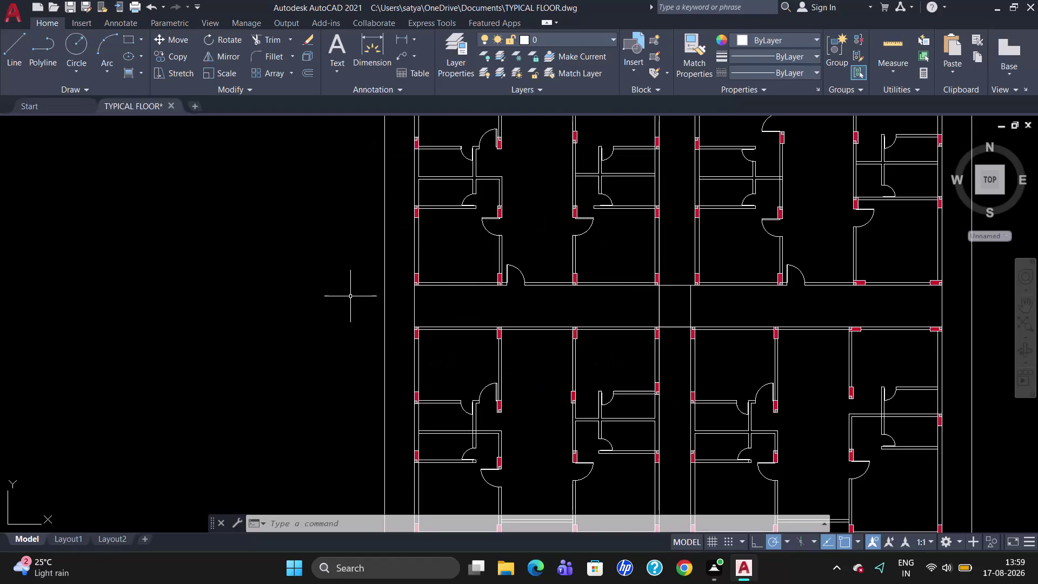
Start a rectangle left of the floor plan, then cancel the oversized attempt.
scroll(down, 3)
scroll(up, 3)
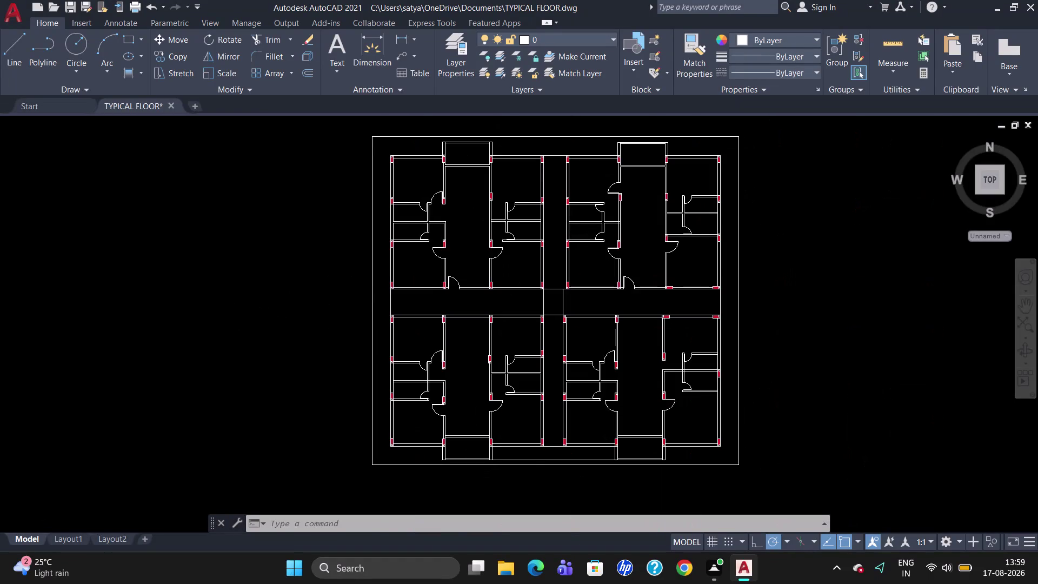
scroll(down, 3)
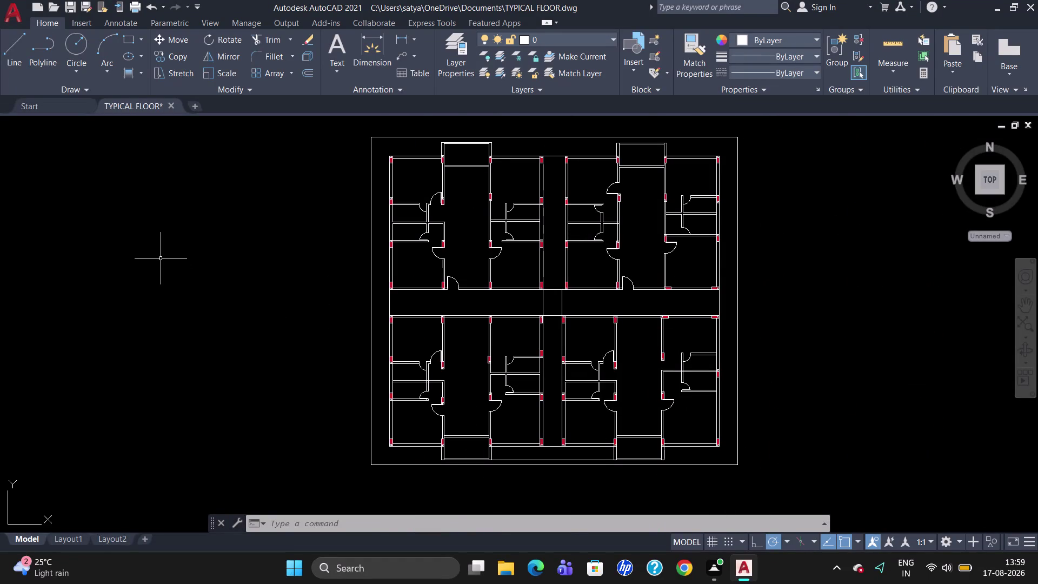
text(REC)
key(Return)
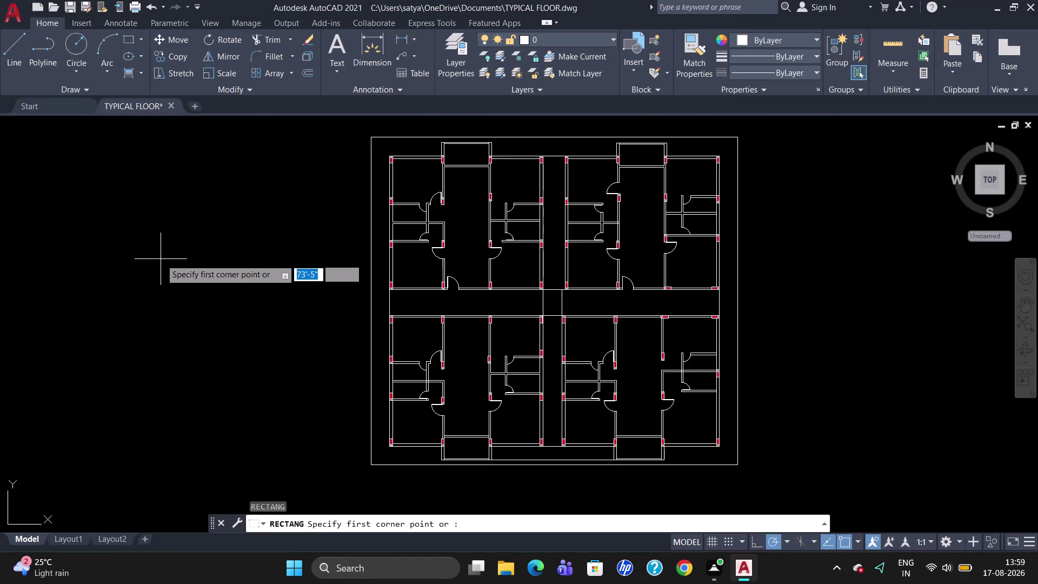
click(155, 240)
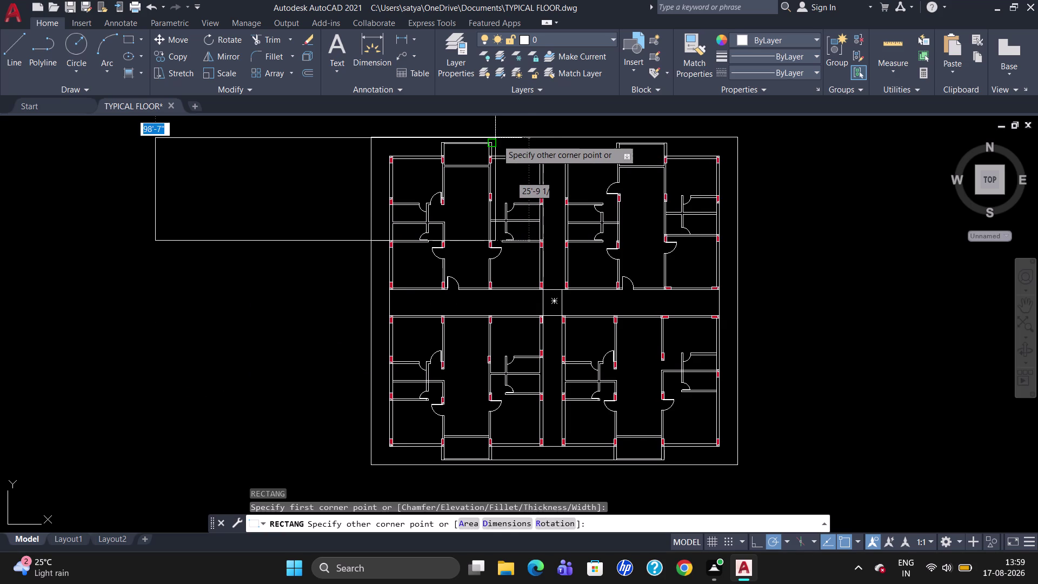
key(Escape)
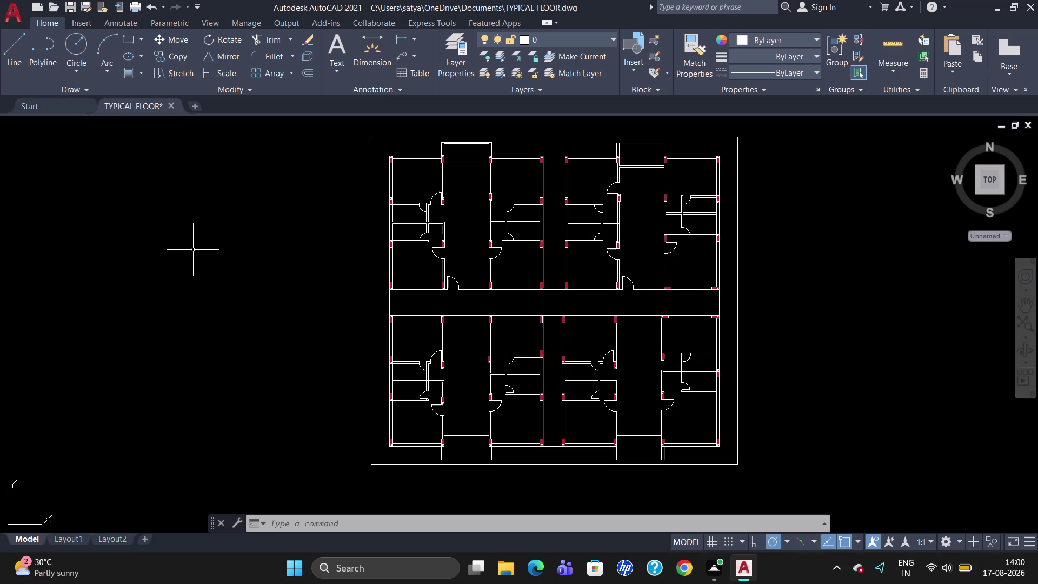
Start another rectangle beside the plan with an 18-inch width, then cancel it.
text(REC)
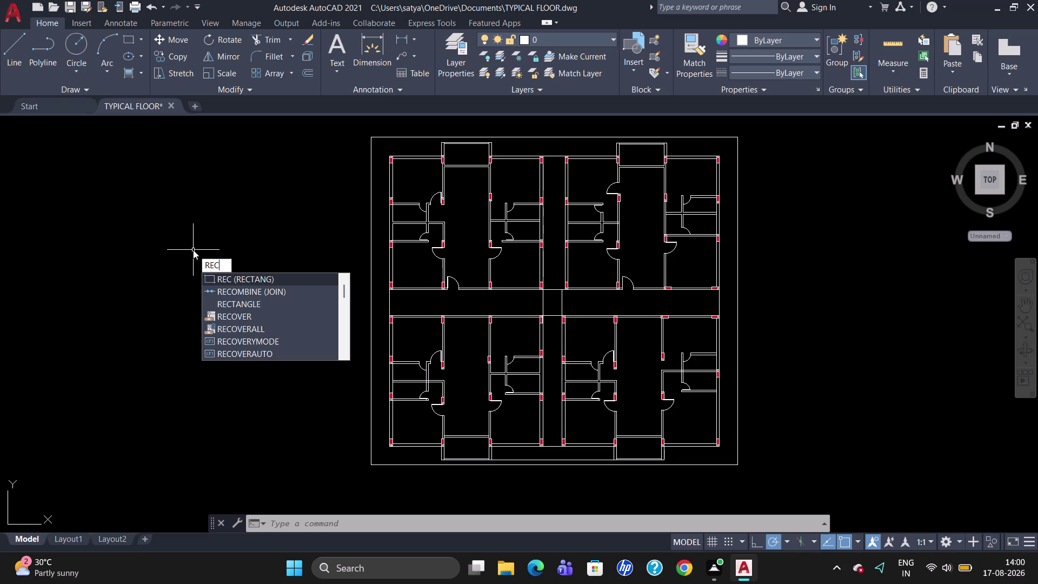
key(Return)
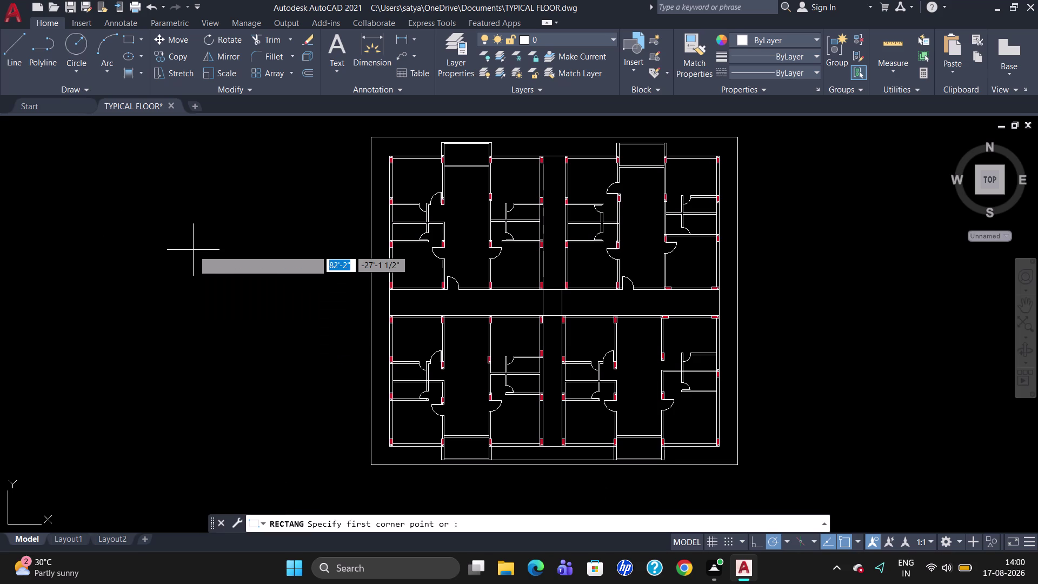
click(184, 244)
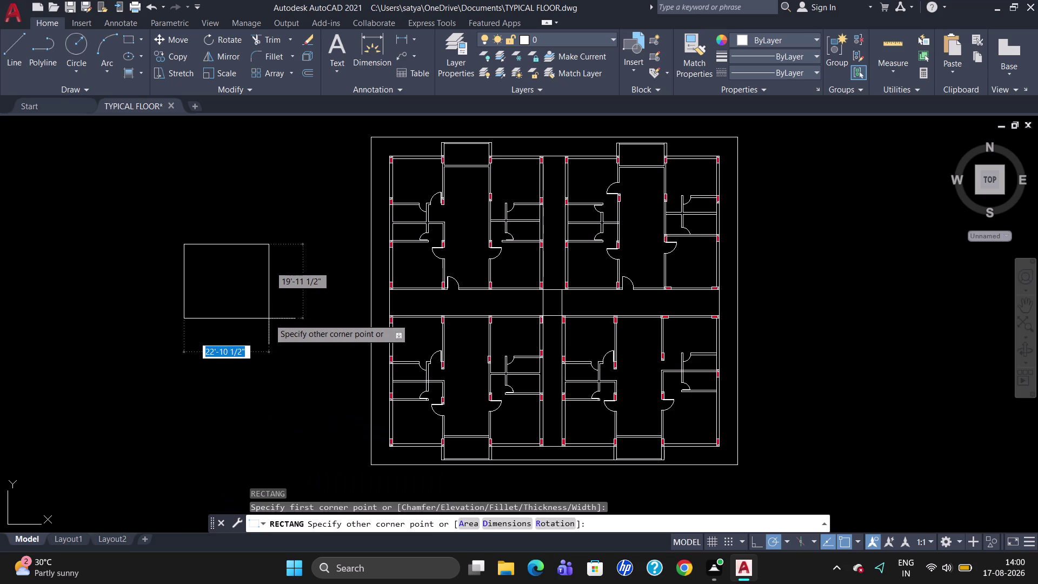
text(1)
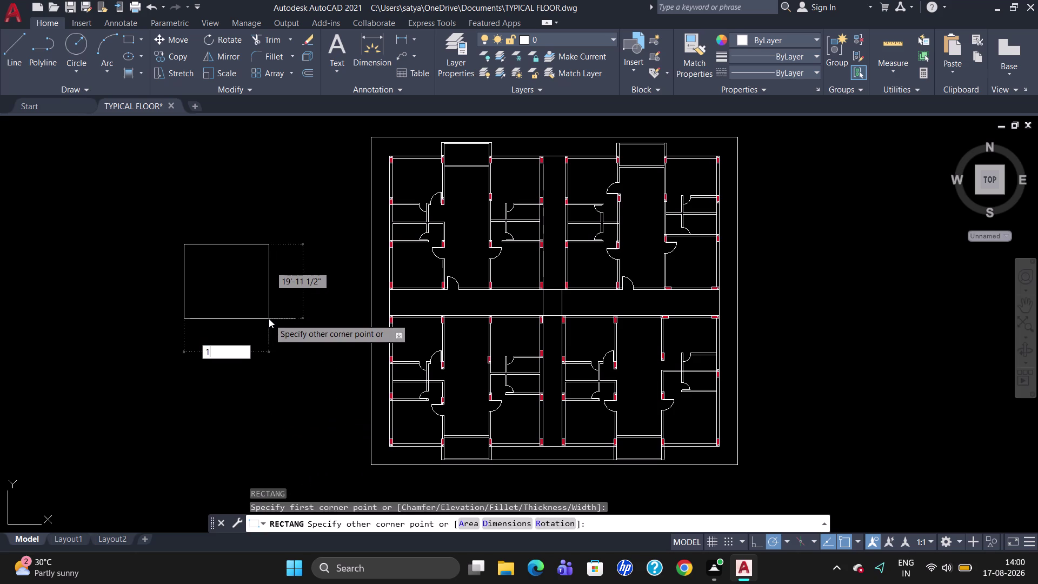
text(8)
key(shift+quotedbl)
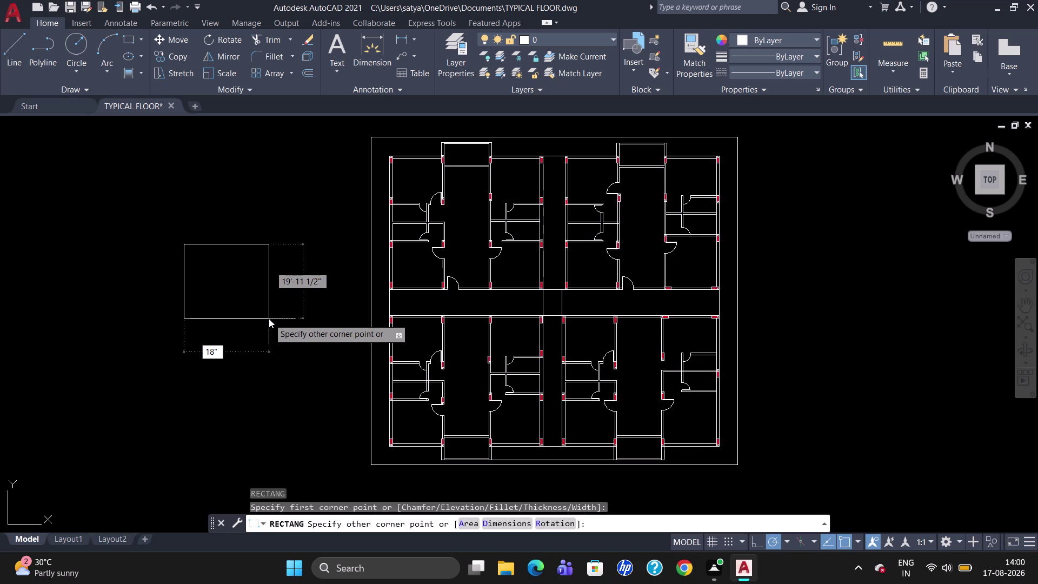
key(Tab)
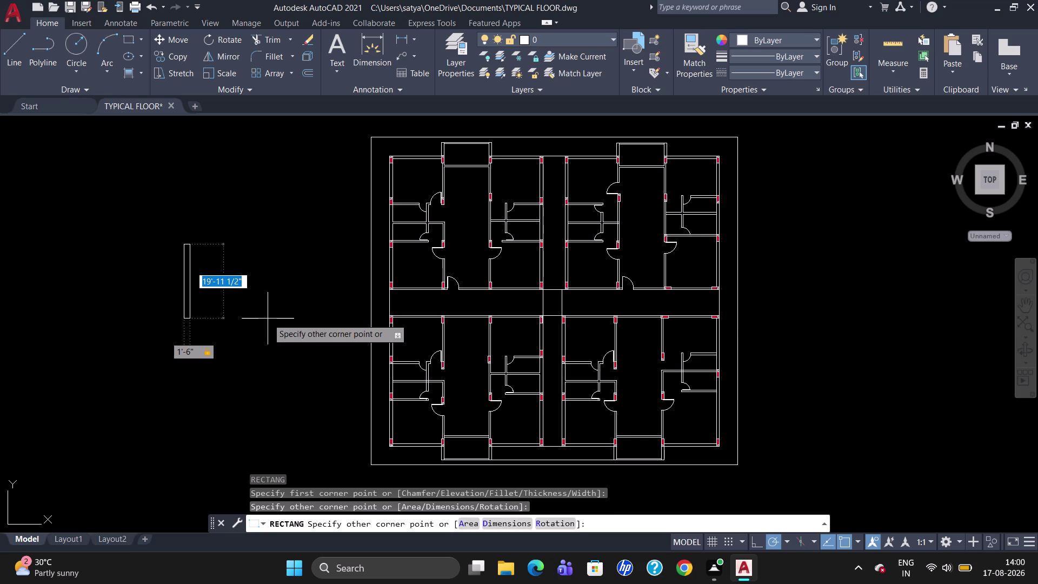
key(Escape)
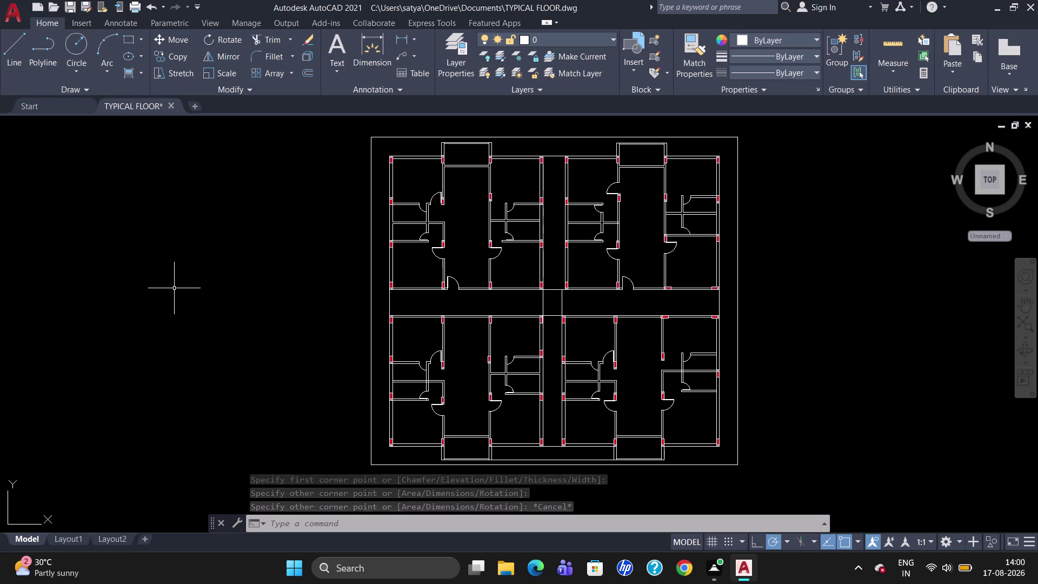
Draw a 9-inch by 18-inch rectangle from a corner left of the plan.
text(REC)
key(Return)
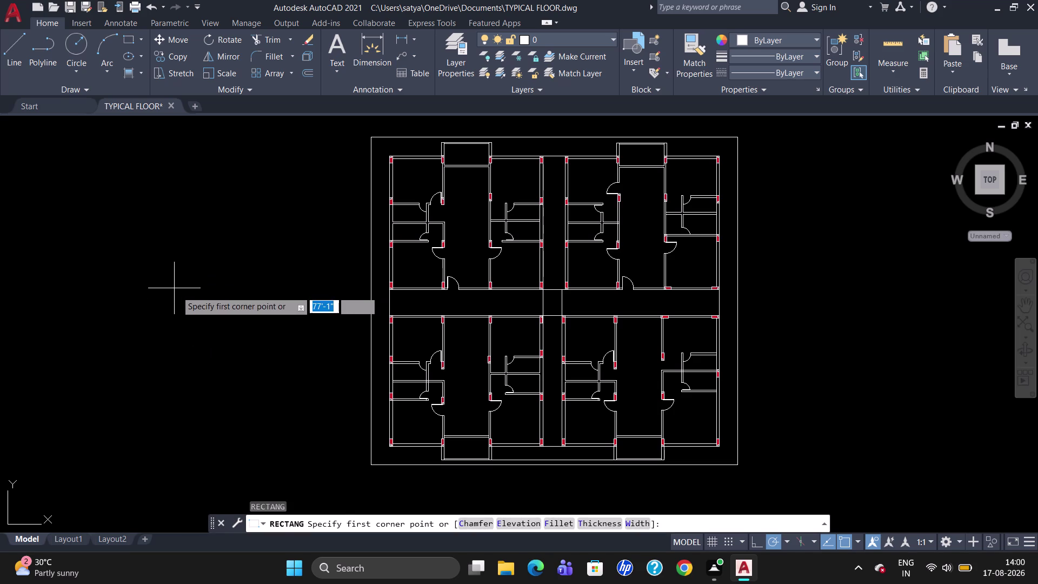
click(176, 290)
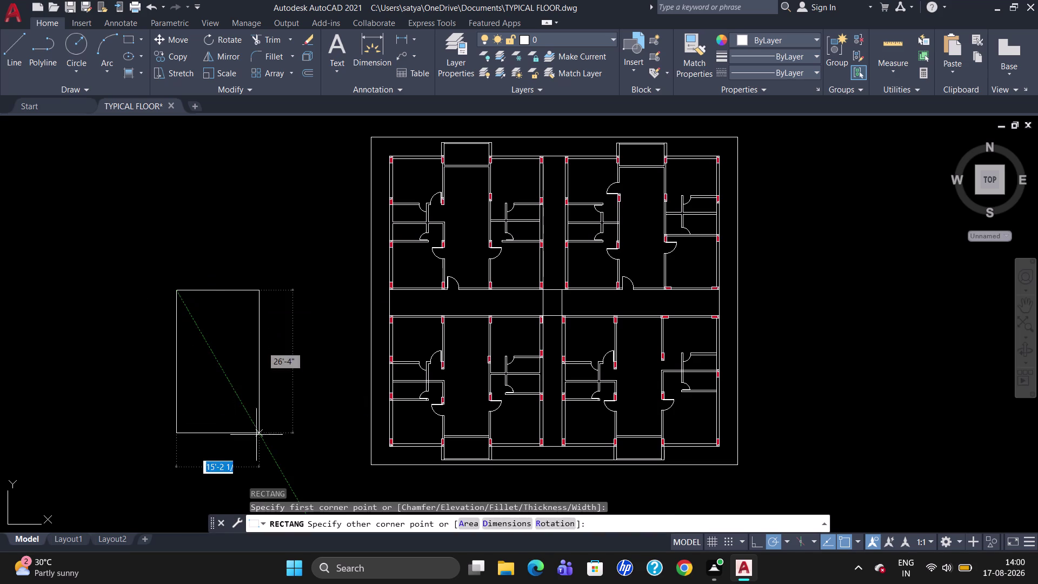
key(9)
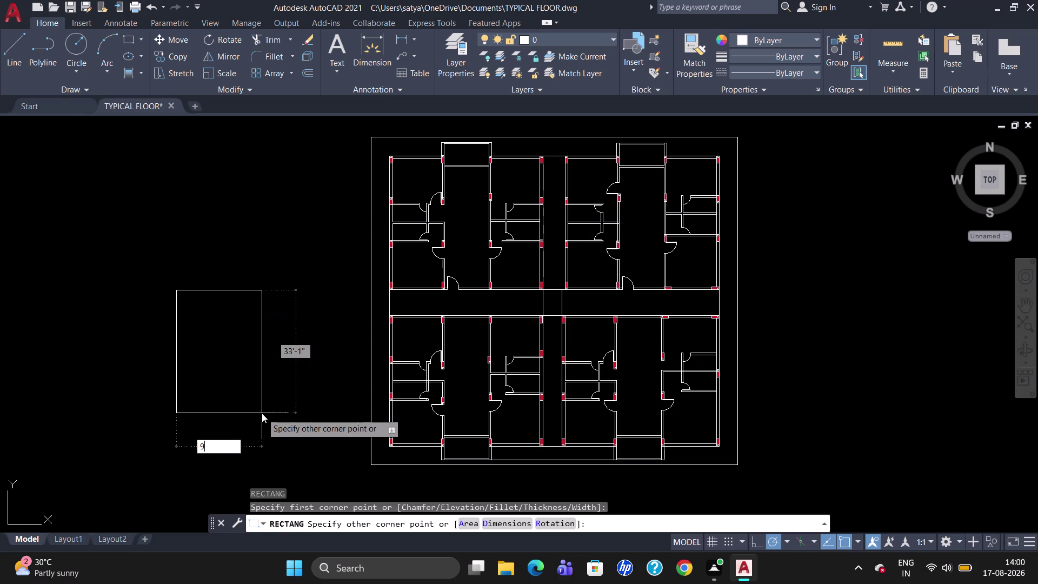
key(shift+quotedbl)
key(Tab)
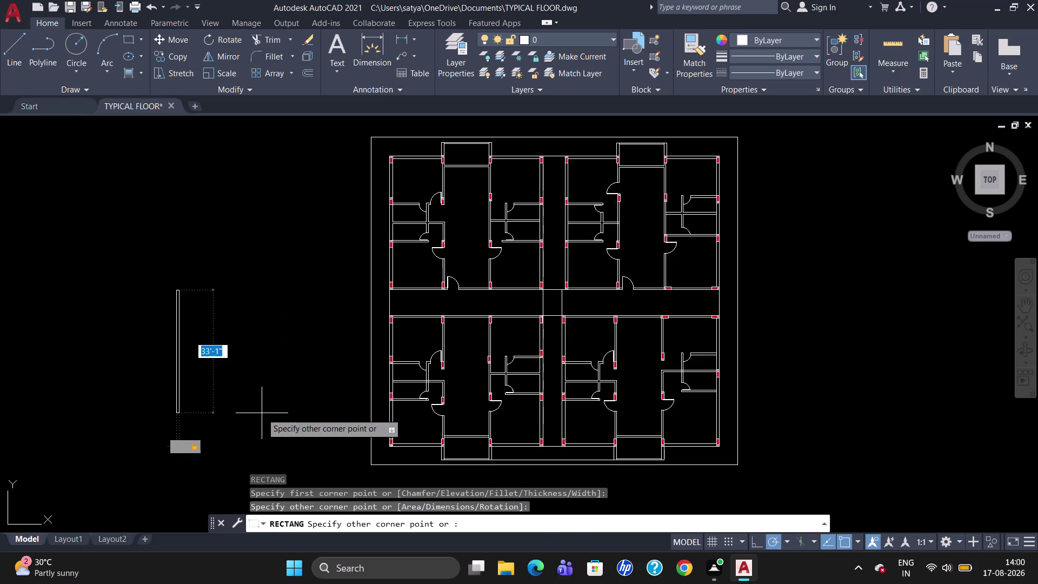
text(18)
key(shift+quotedbl)
key(Return)
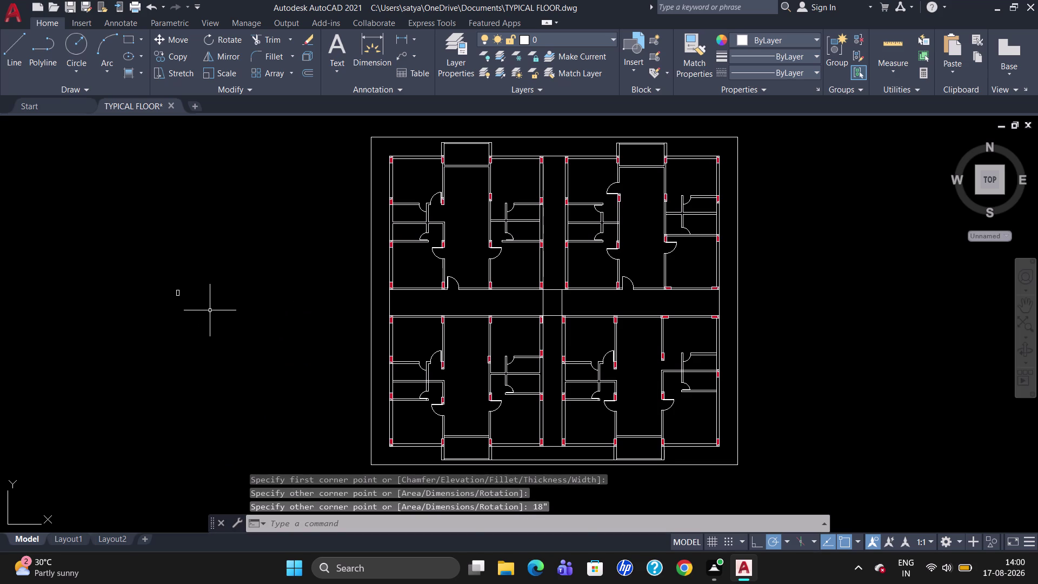
scroll(up, 3)
scroll(down, 3)
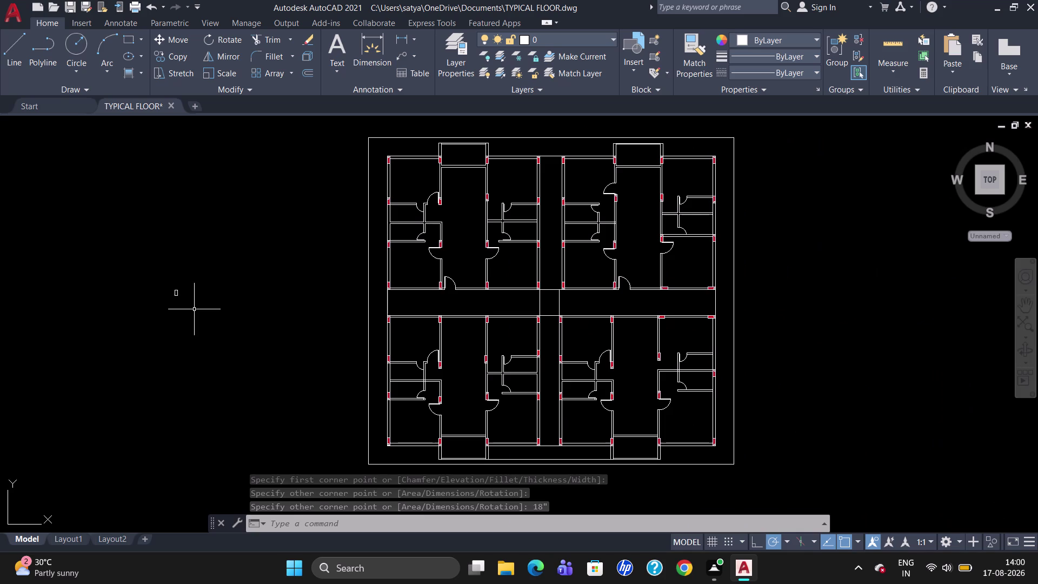
Clear an accidental selection and draw a 9 by 54 inch narrow rectangle above the first.
drag(191, 302, 117, 285)
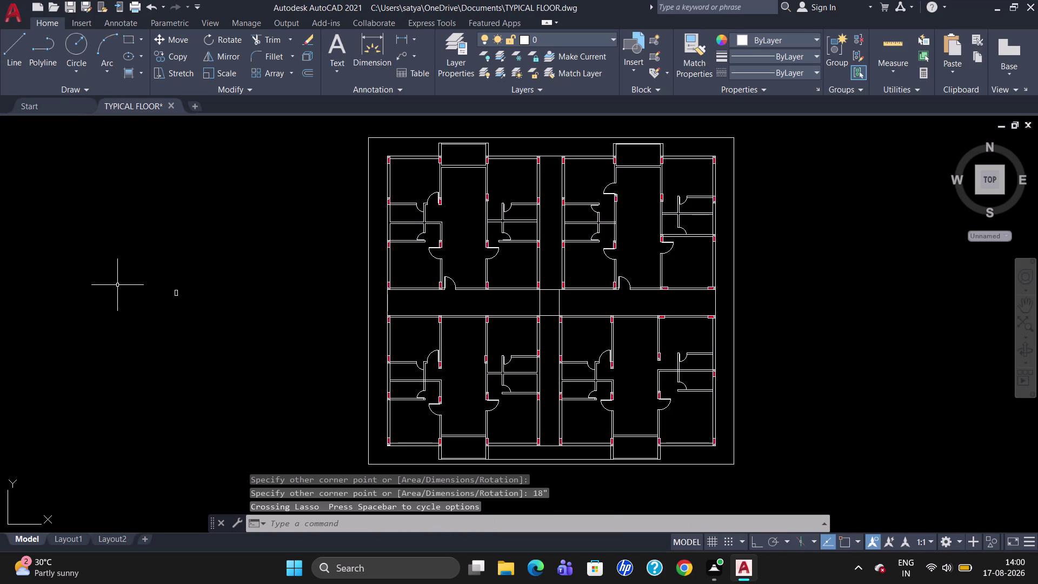
key(Escape)
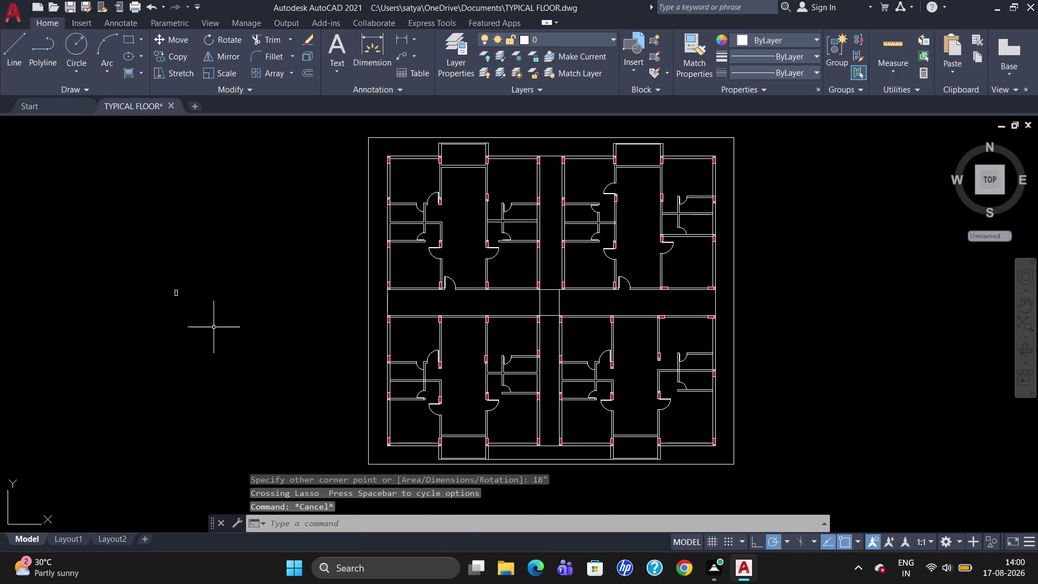
text(REC)
key(Return)
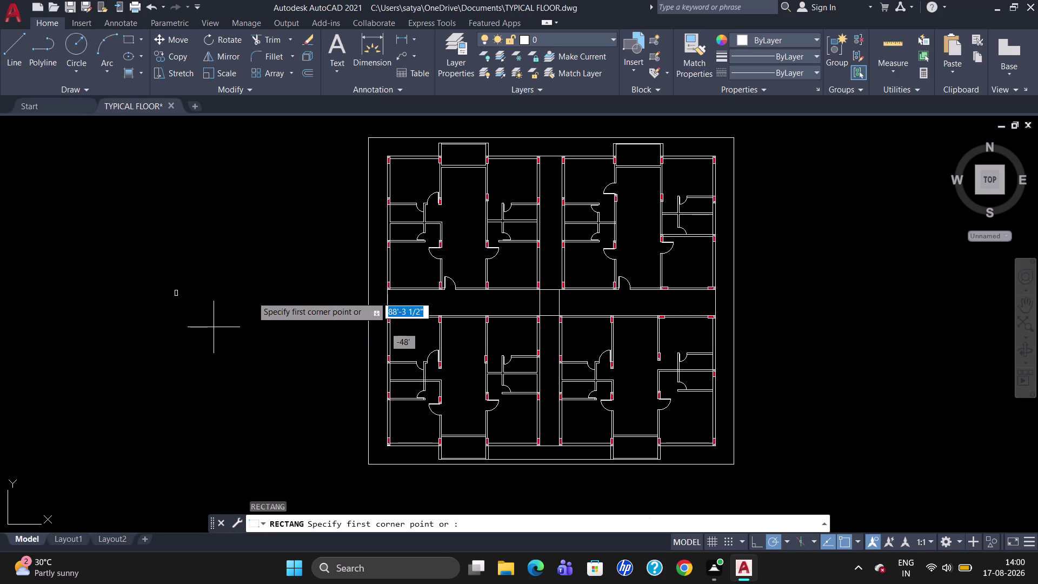
drag(234, 221, 239, 224)
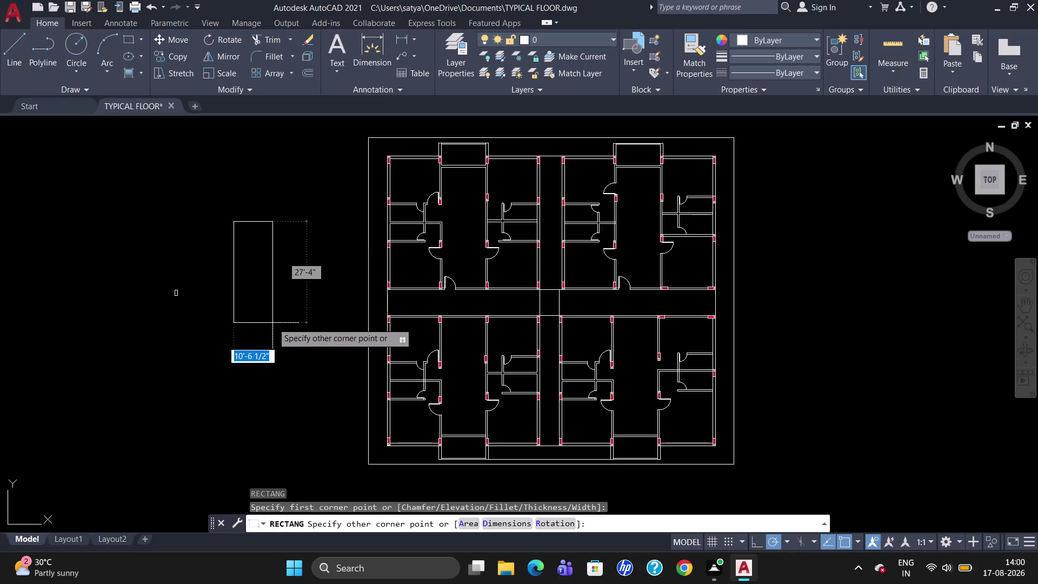
key(9)
key(shift+quotedbl)
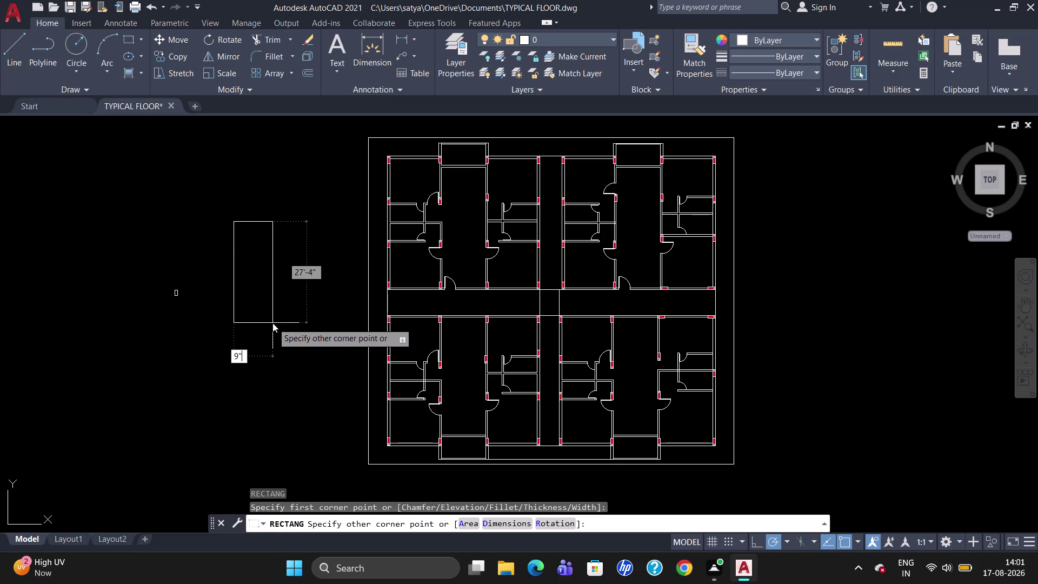
key(Tab)
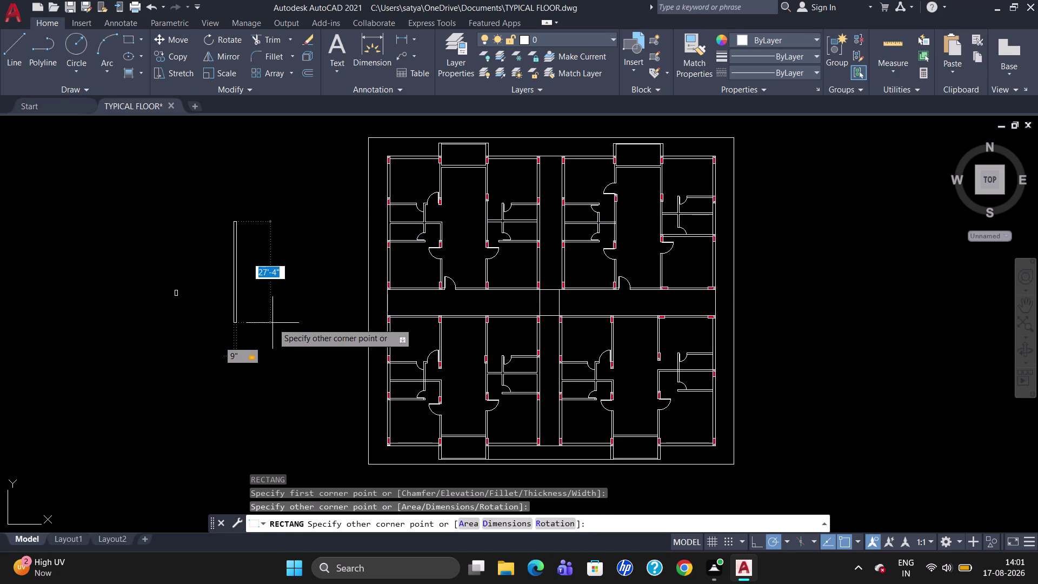
text(54)
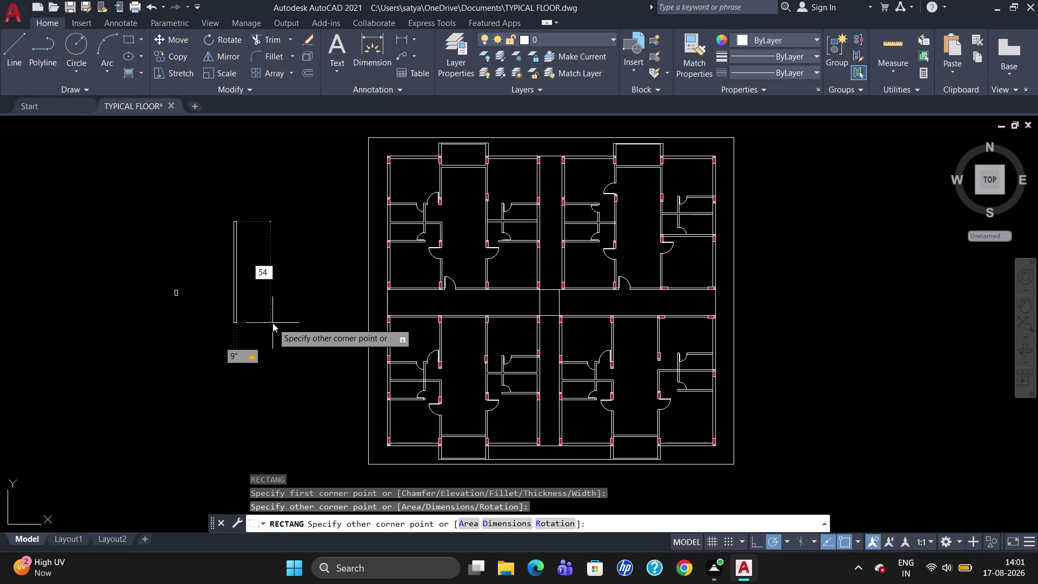
key(shift+quotedbl)
key(Return)
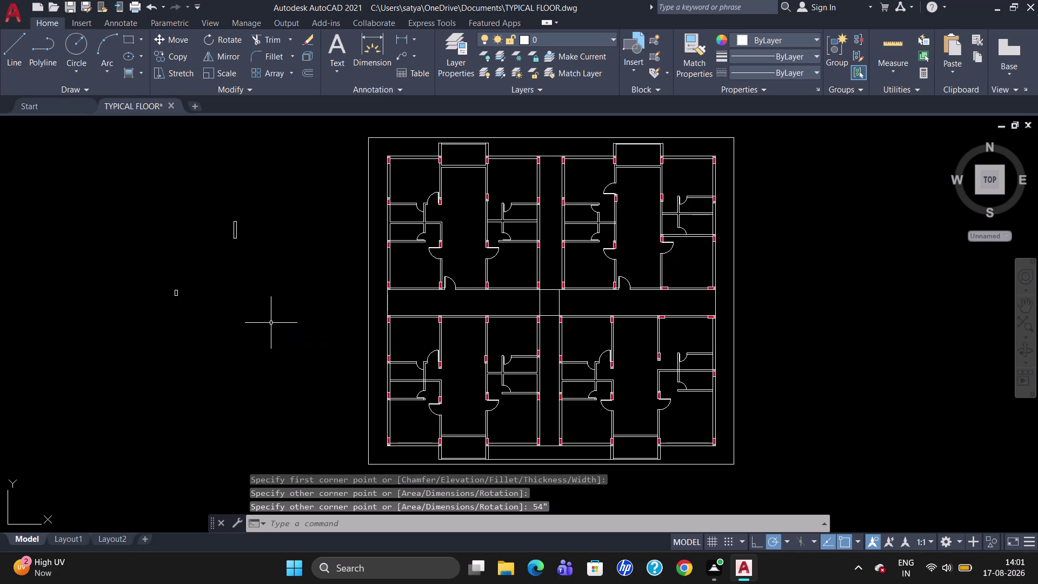
scroll(up, 3)
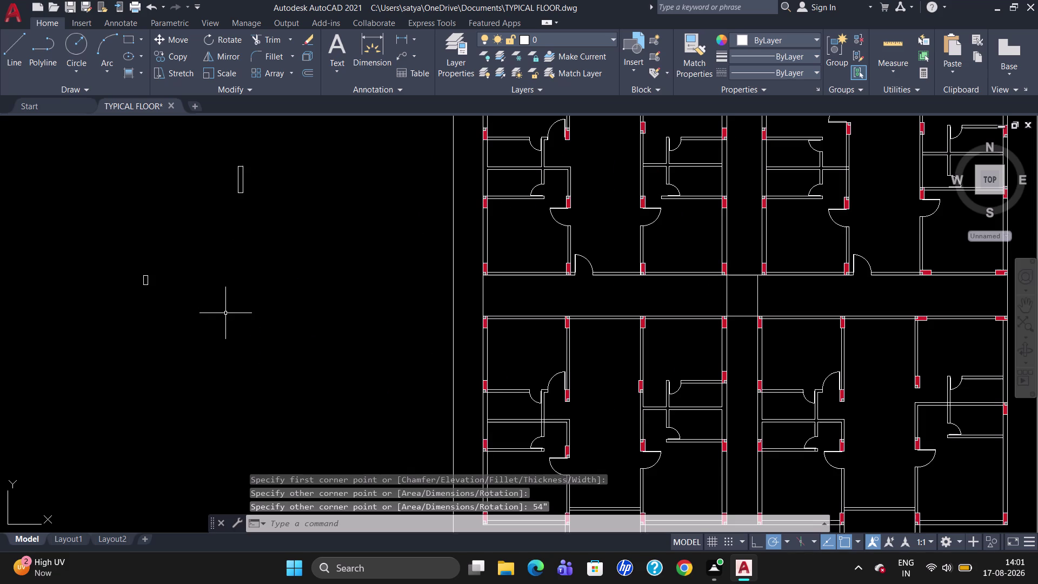
scroll(down, 3)
Try a 36 by 9 inch rectangle, cancel the mistyped entry, and restart RECTANG.
text(REC)
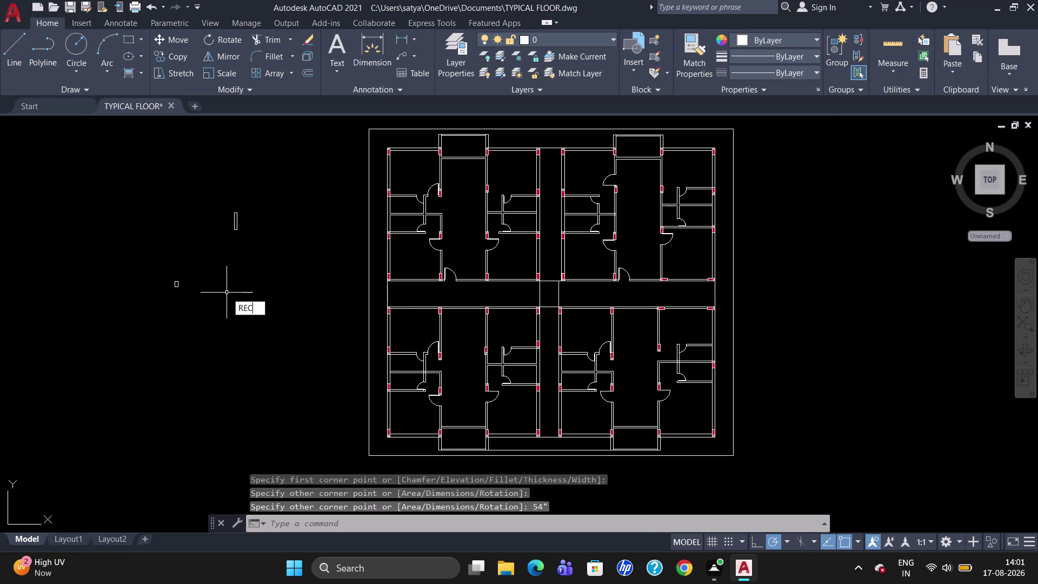
key(Return)
click(226, 292)
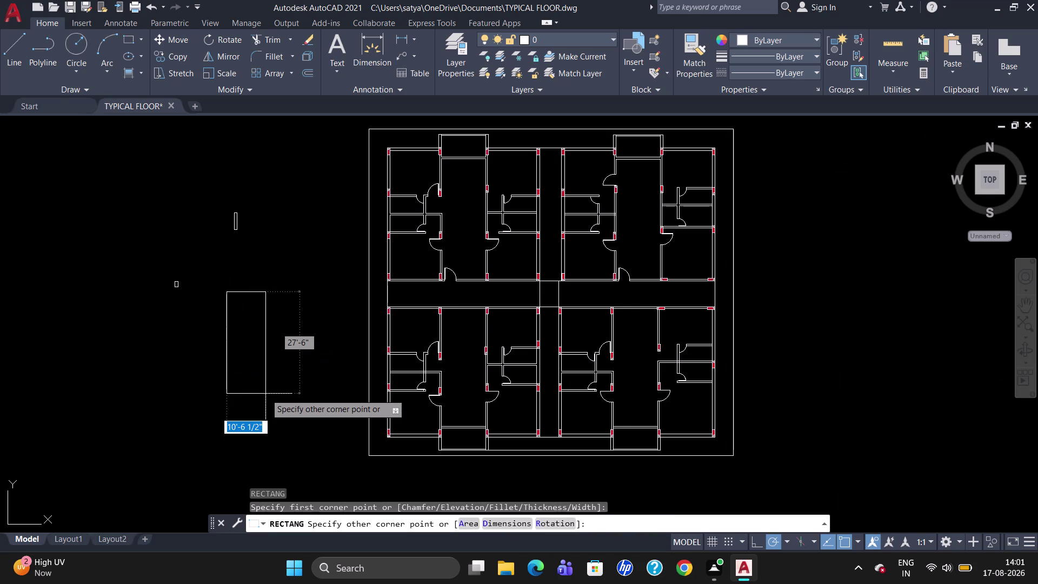
text(3)
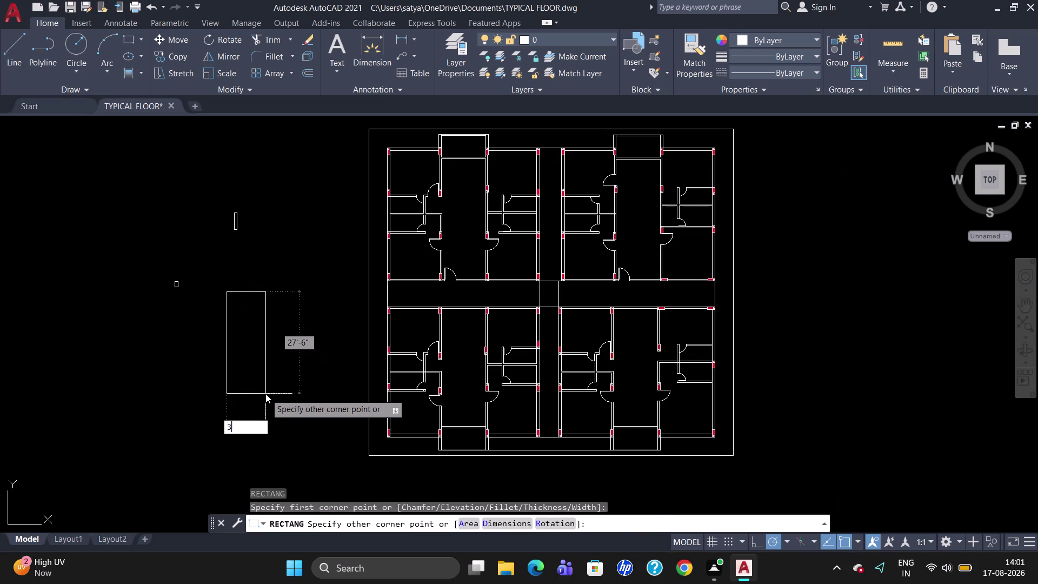
text(6)
key(shift+quotedbl)
key(Tab)
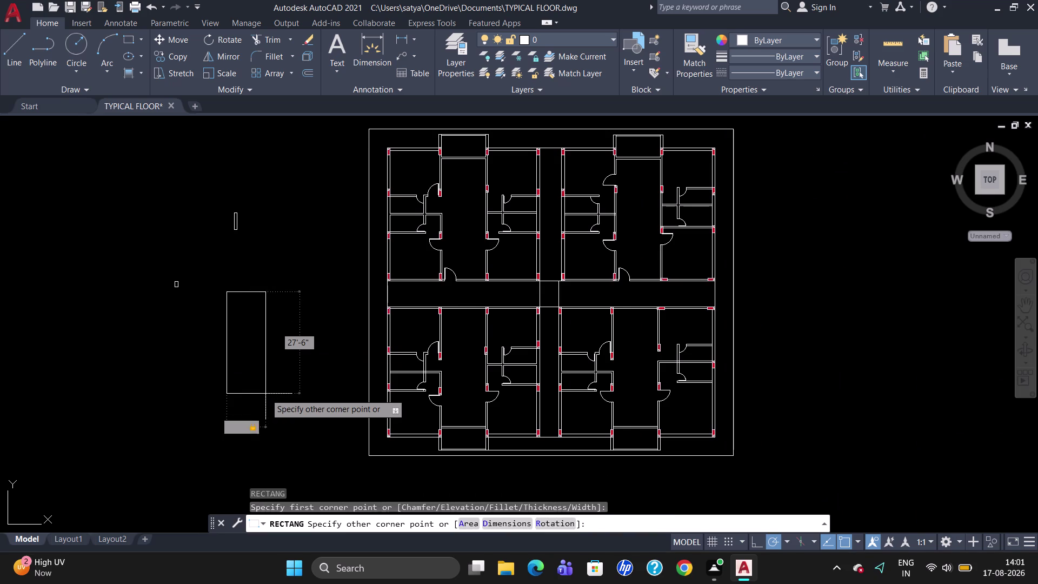
text(9")
key(Return)
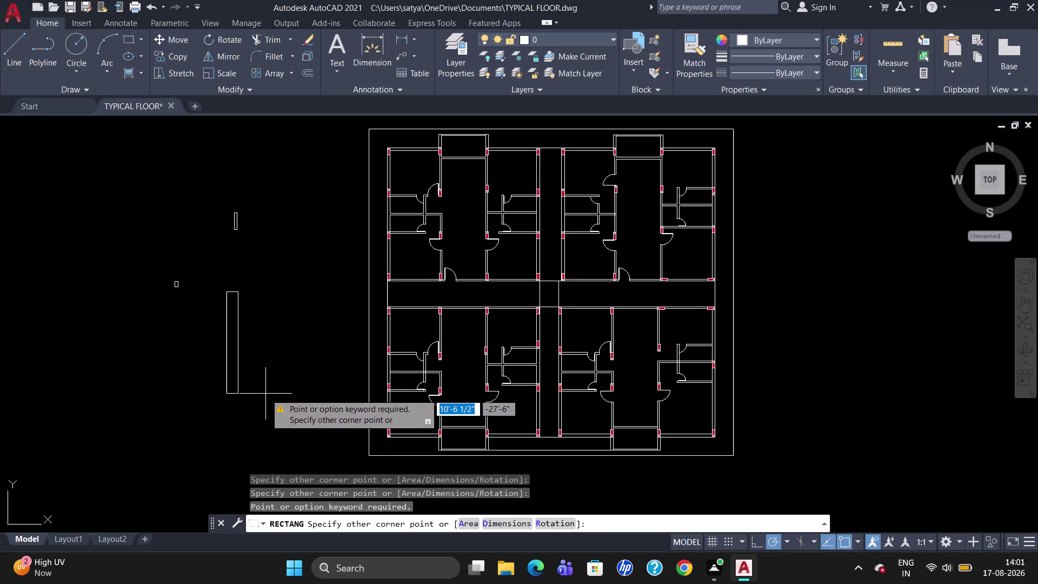
key(Escape)
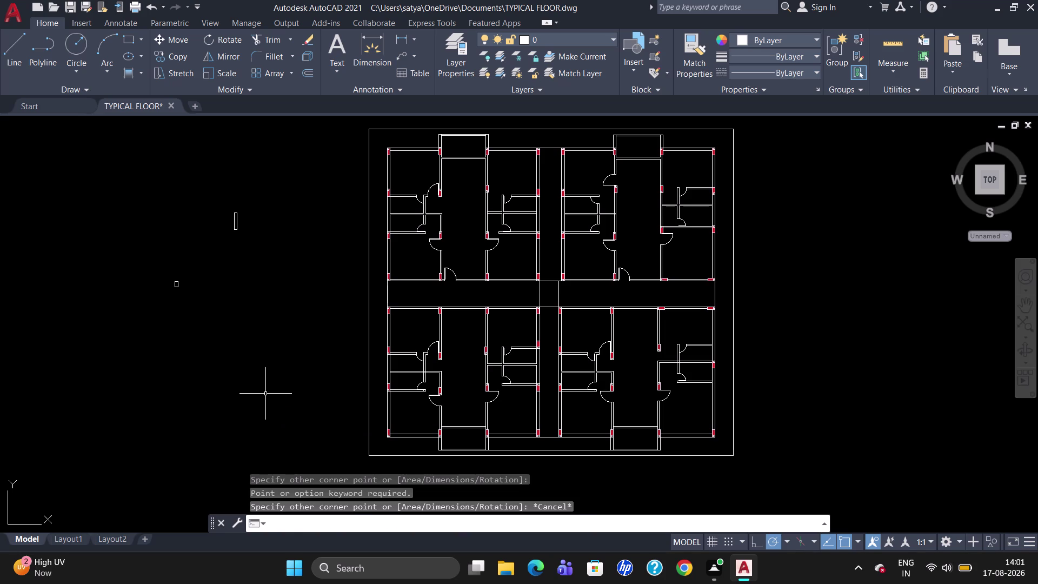
text(REC)
key(Return)
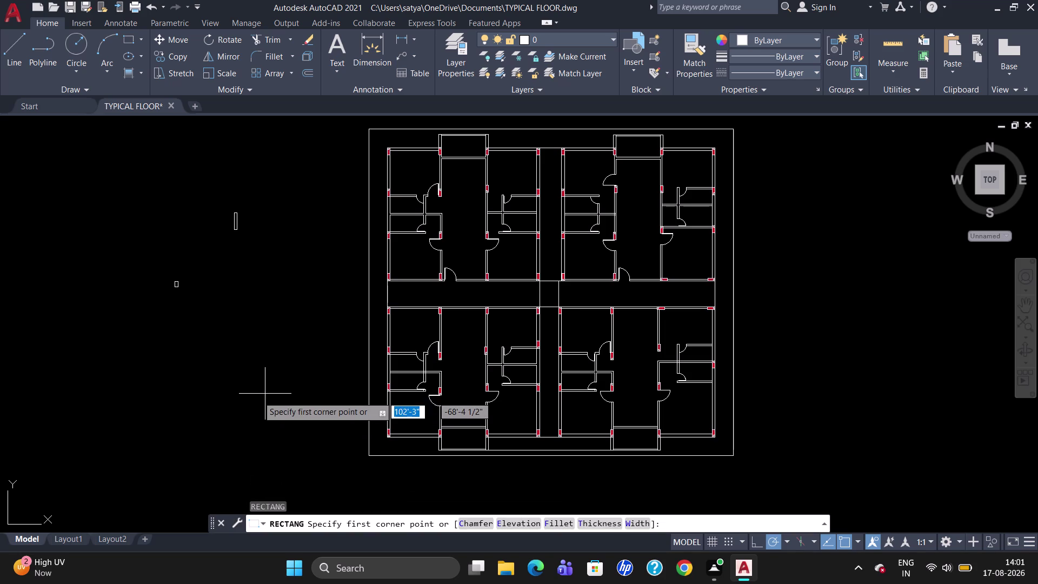
Draw a 9-inch by 36-inch rectangle from a corner left of the plan.
click(239, 302)
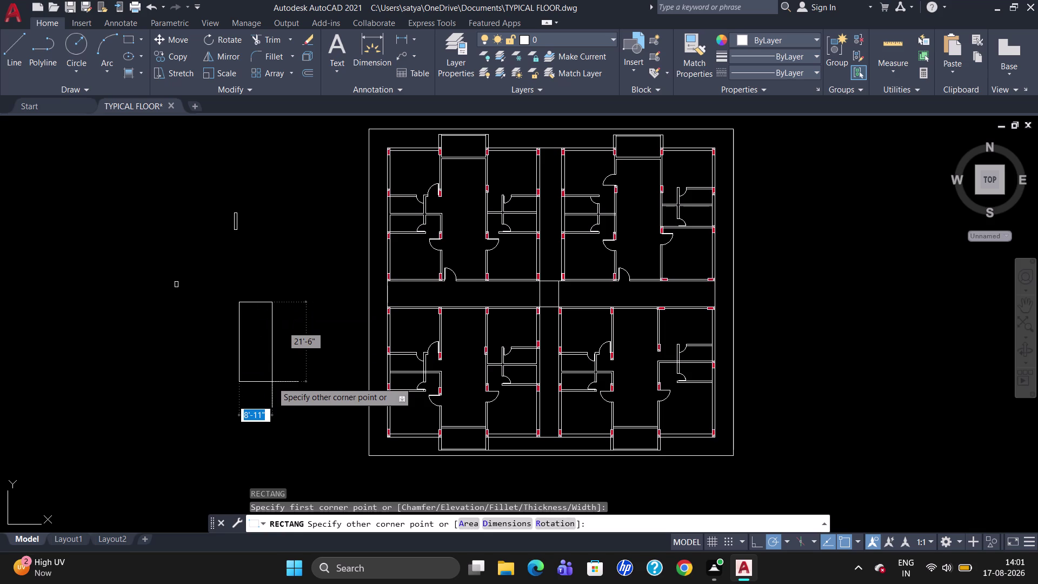
text(9)
text(")
key(Tab)
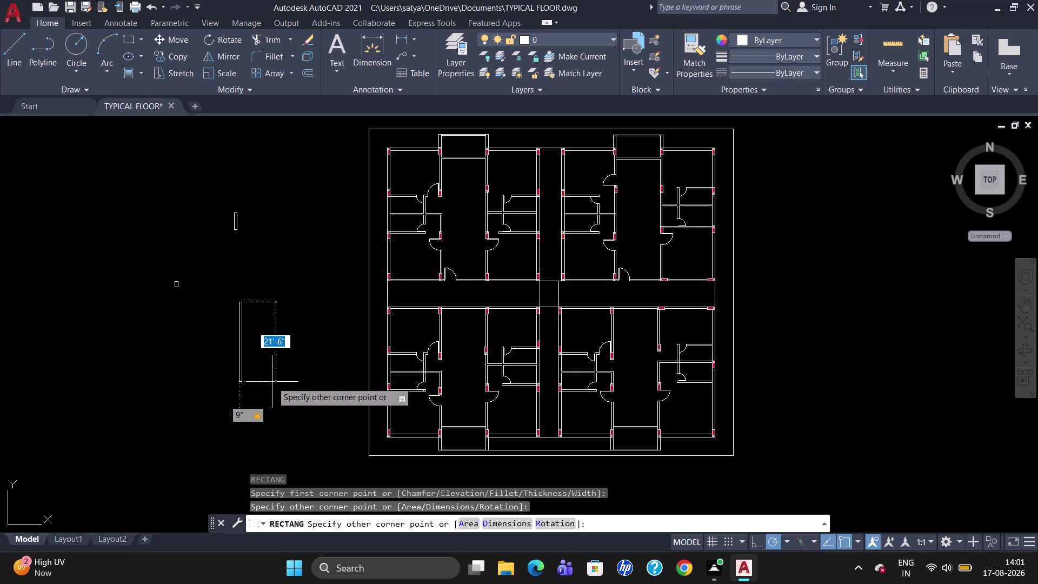
text(36)
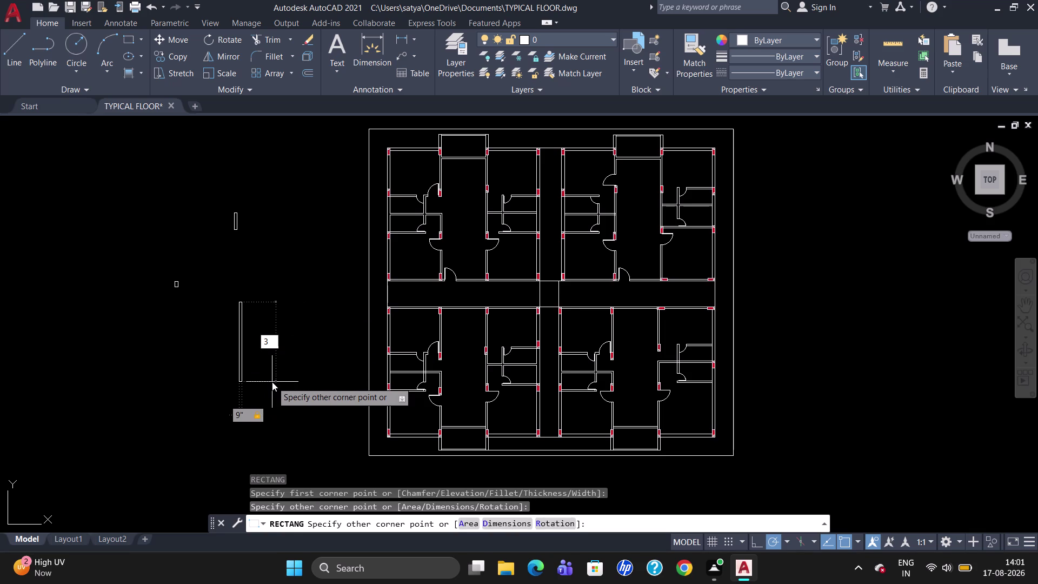
text(")
key(Return)
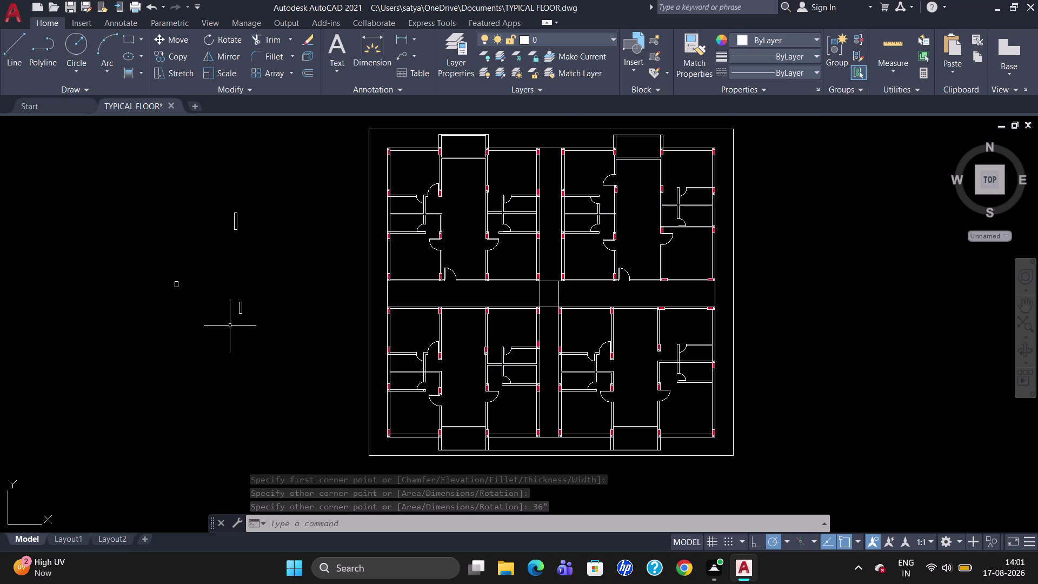
scroll(up, 3)
Draw a centre line from the M2P midpoint of the top corners to the rectangle's bottom.
key(l)
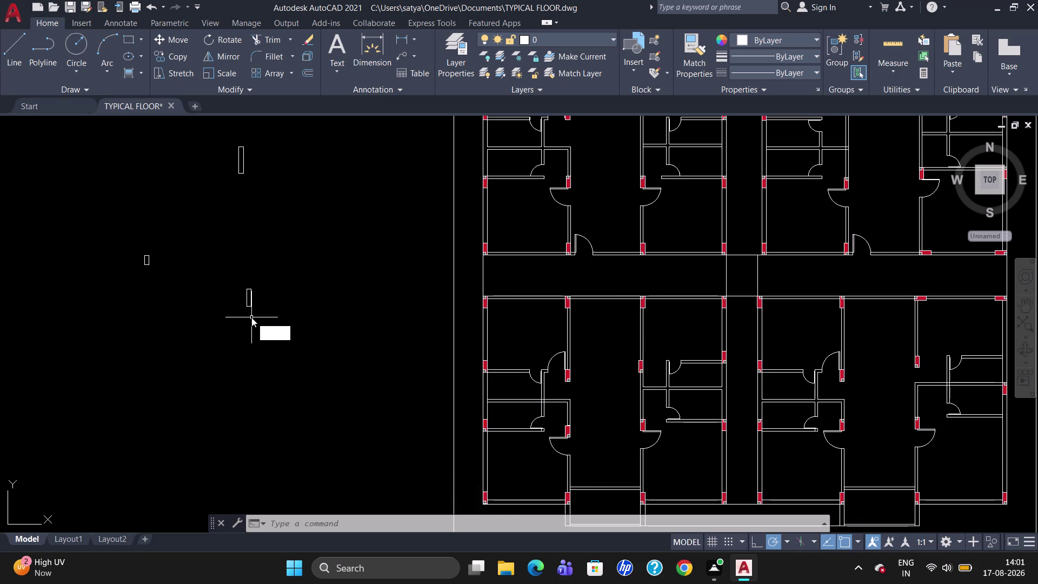
key(Return)
text(M2)
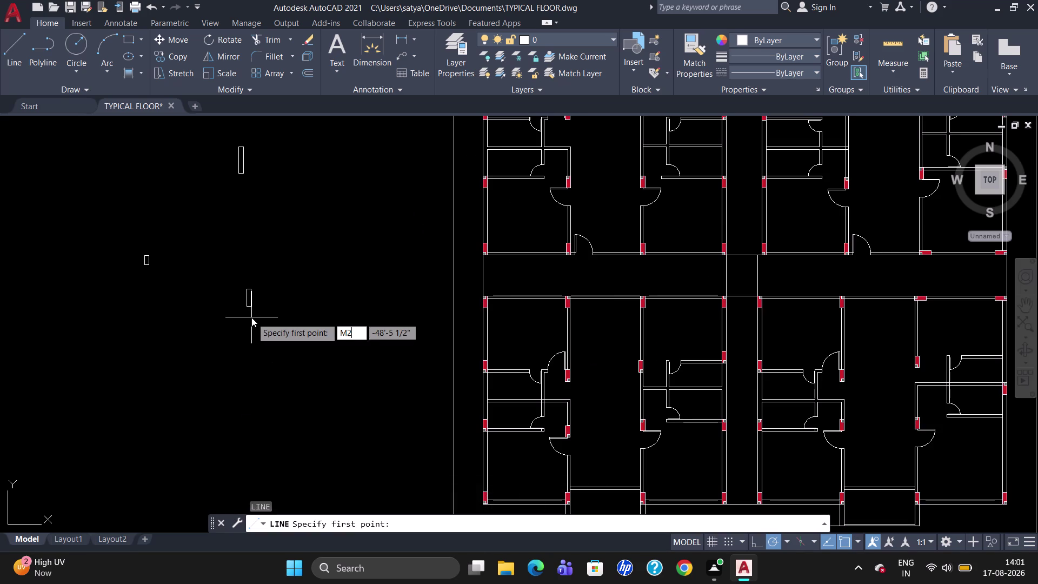
key(p)
key(Return)
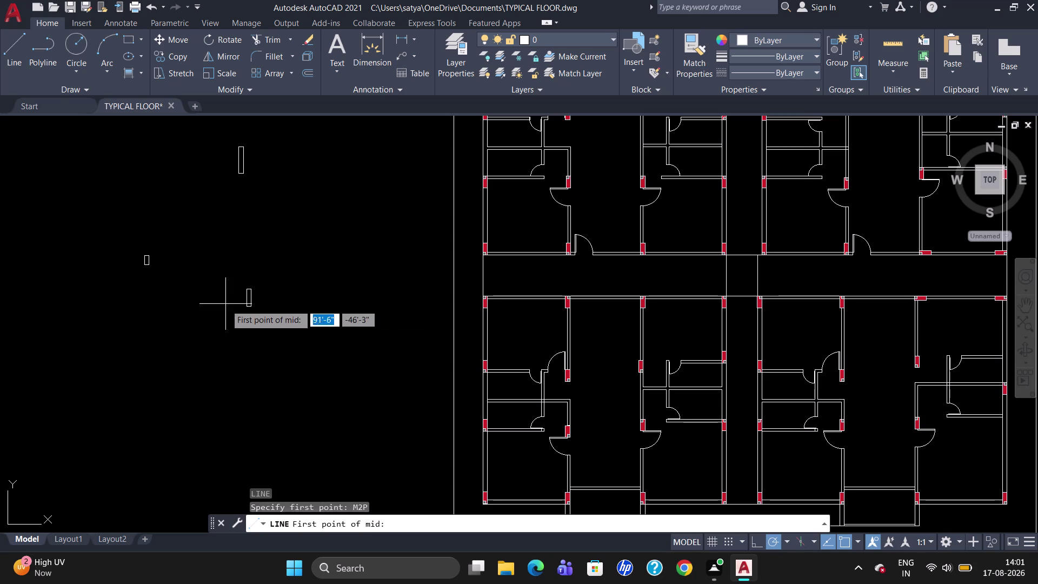
scroll(up, 3)
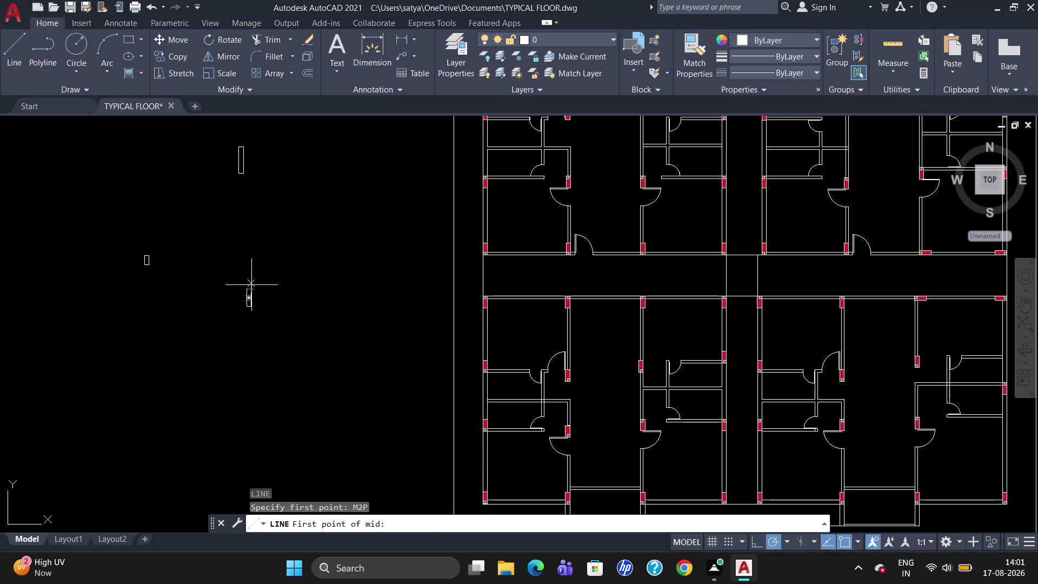
scroll(up, 3)
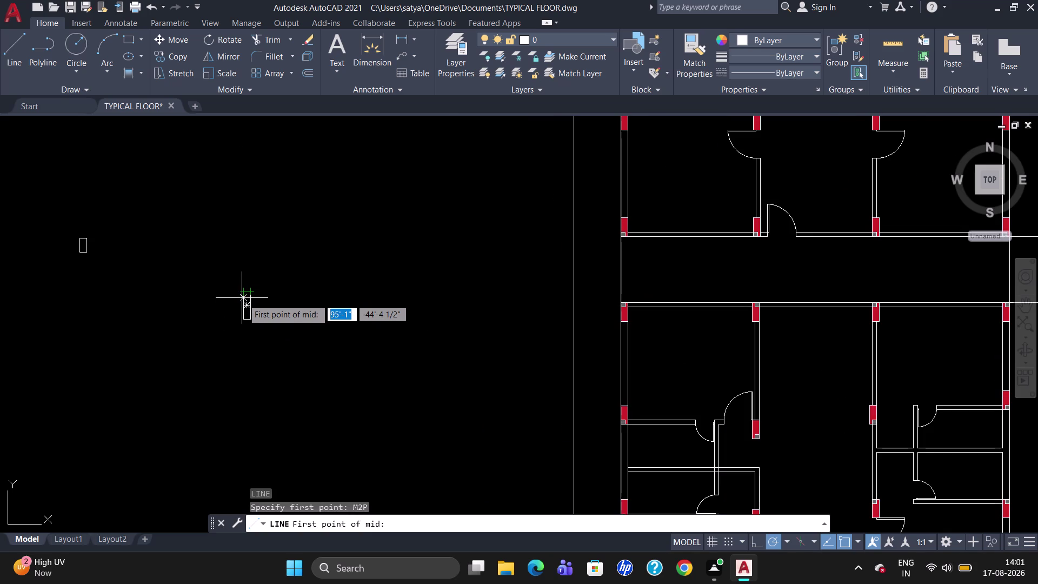
click(252, 285)
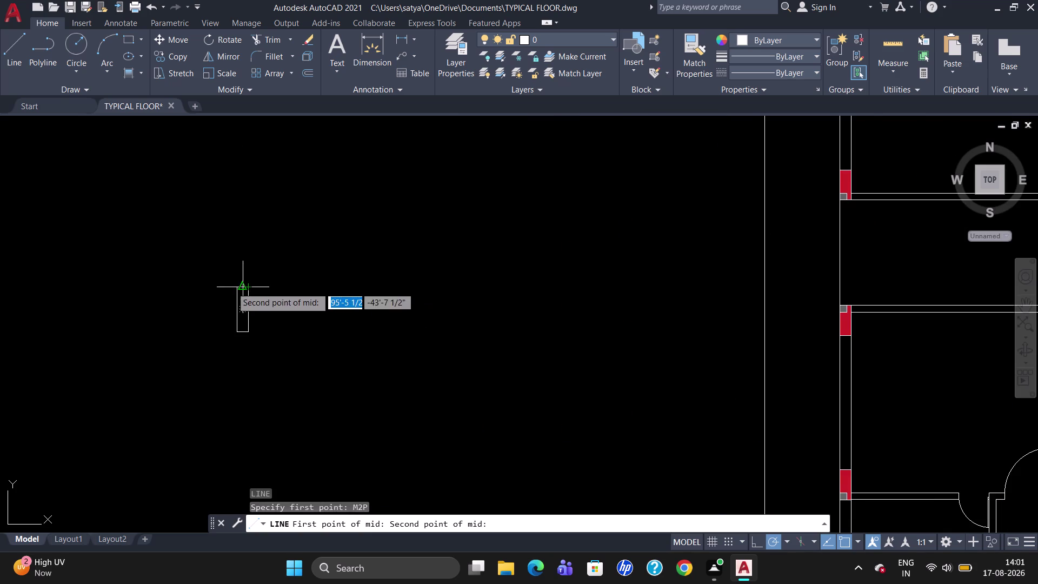
click(236, 286)
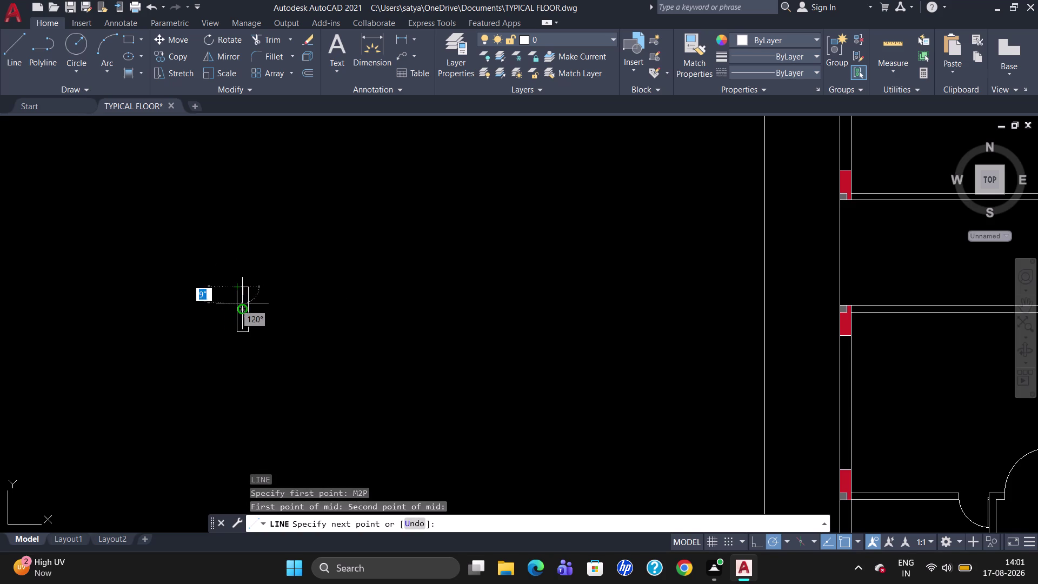
click(240, 333)
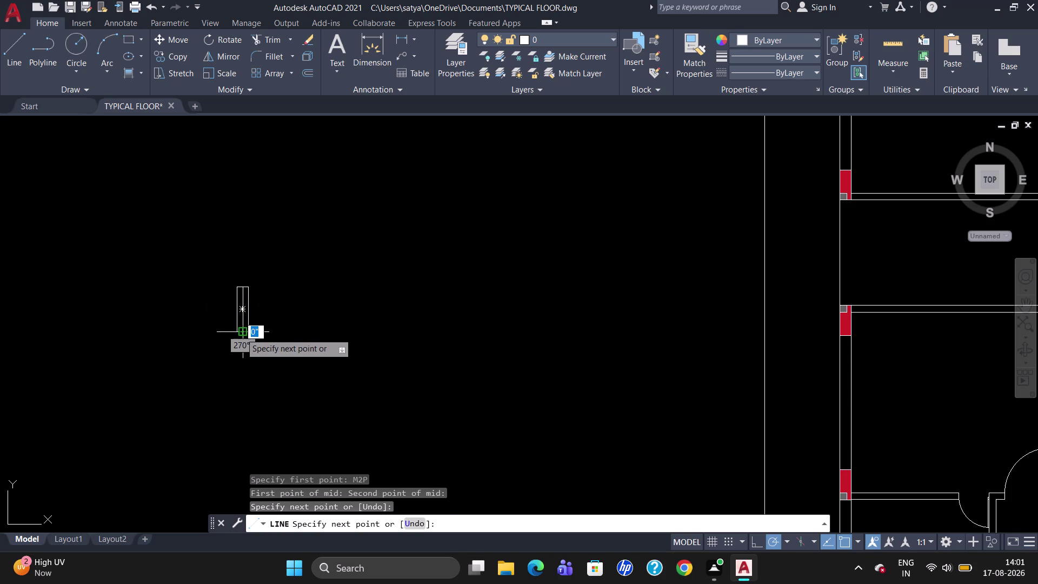
key(Escape)
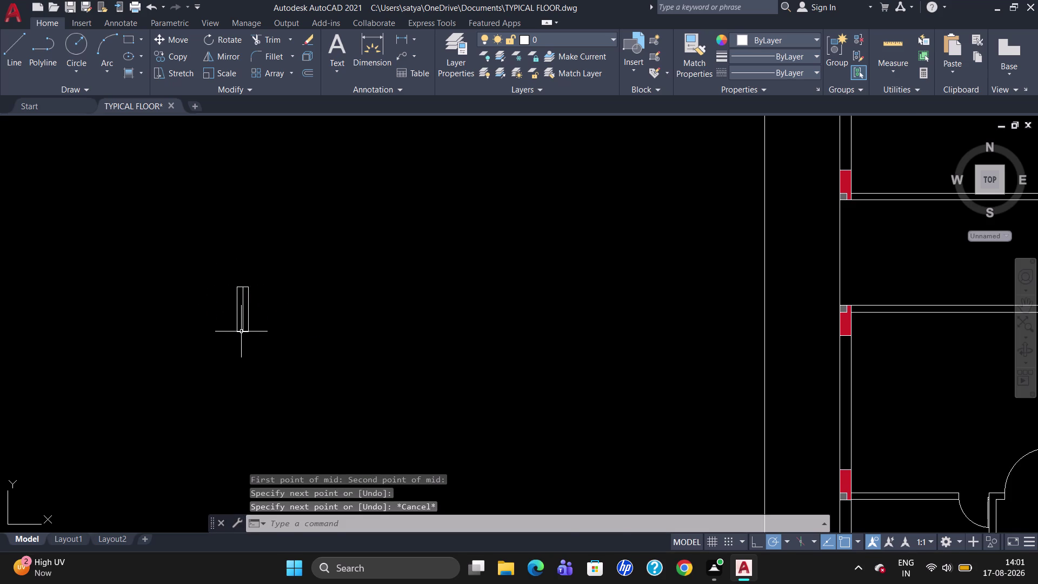
scroll(down, 3)
scroll(down, 3)
scroll(up, 3)
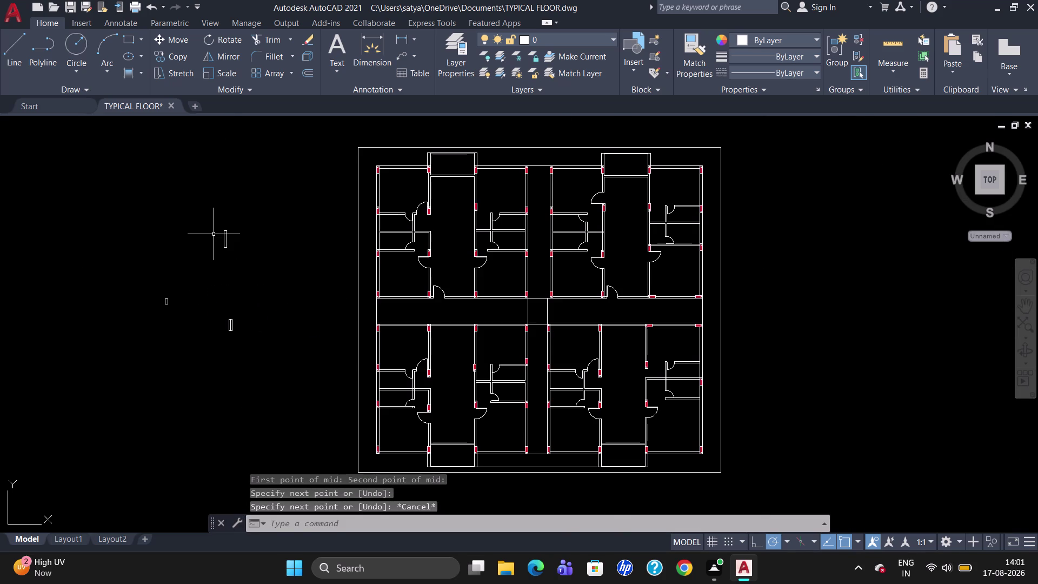
scroll(up, 3)
Start an M2P line on the tall rectangle, then cancel after a misplaced pick.
key(l)
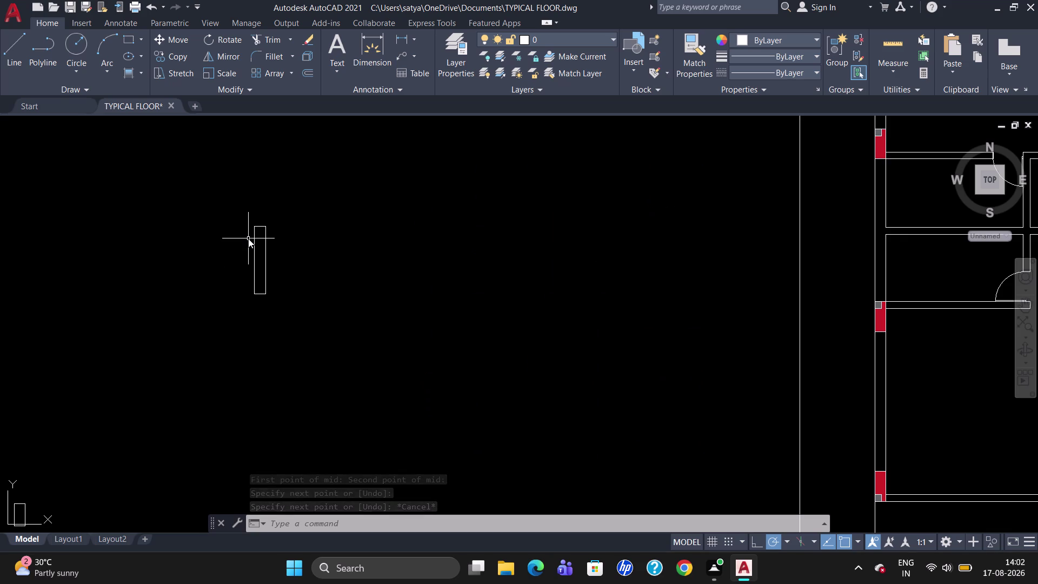
key(Return)
text(M)
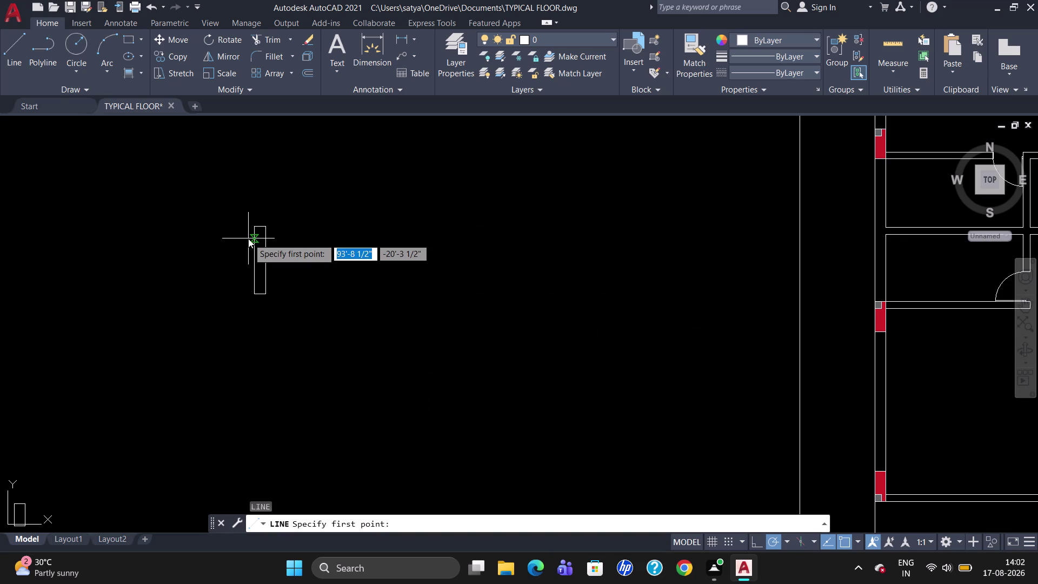
text(2P)
key(Return)
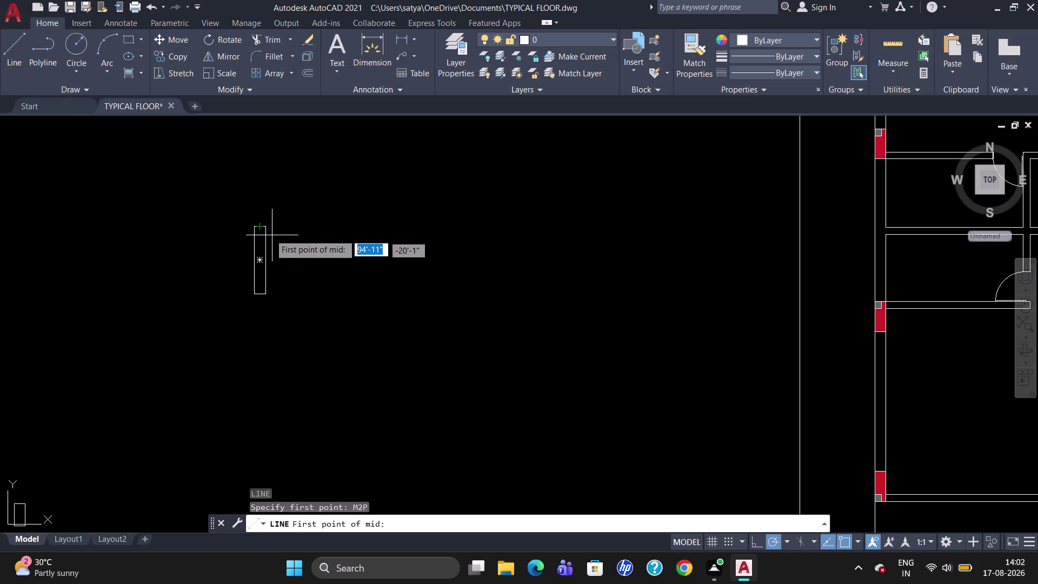
click(258, 226)
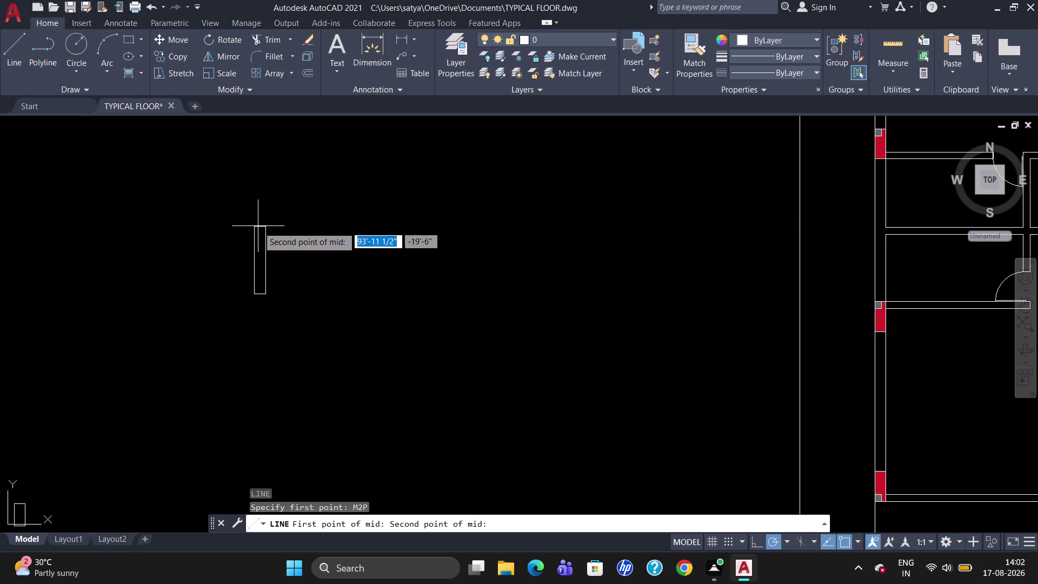
key(Escape)
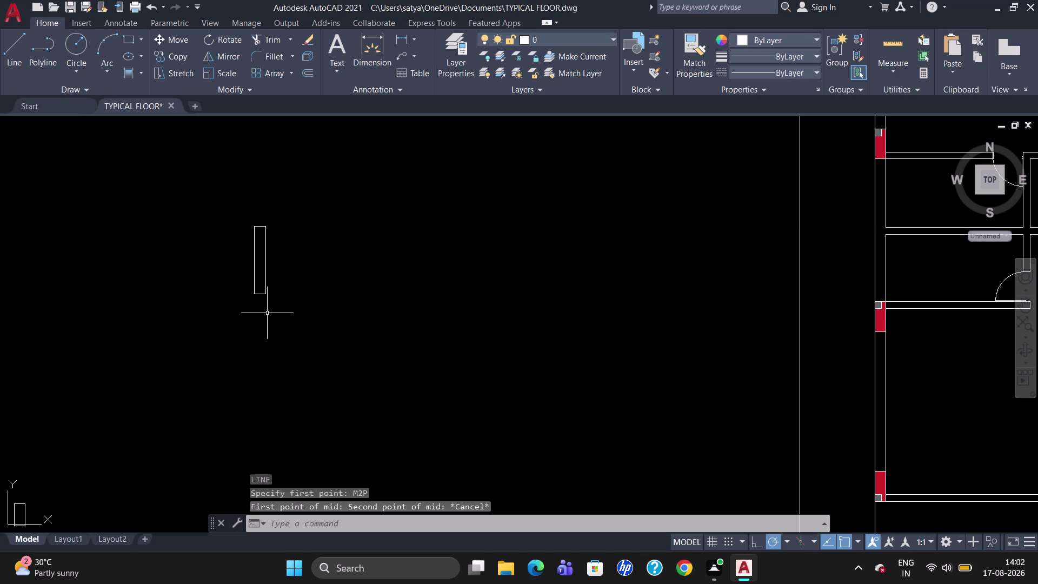
Restart the M2P line, pick the two top corners, then abandon it.
key(l)
key(Return)
text(M)
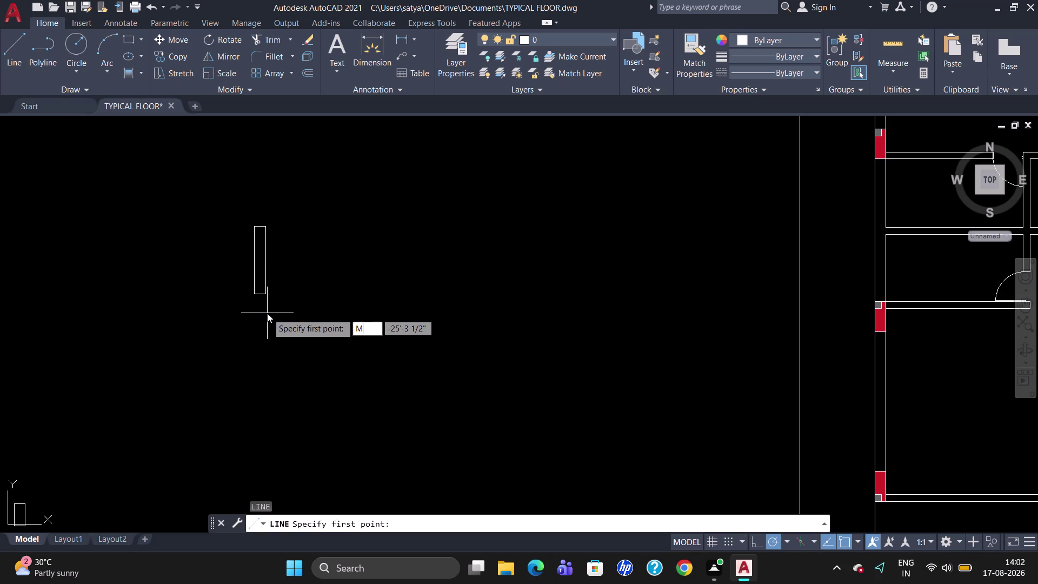
text(2P)
key(Return)
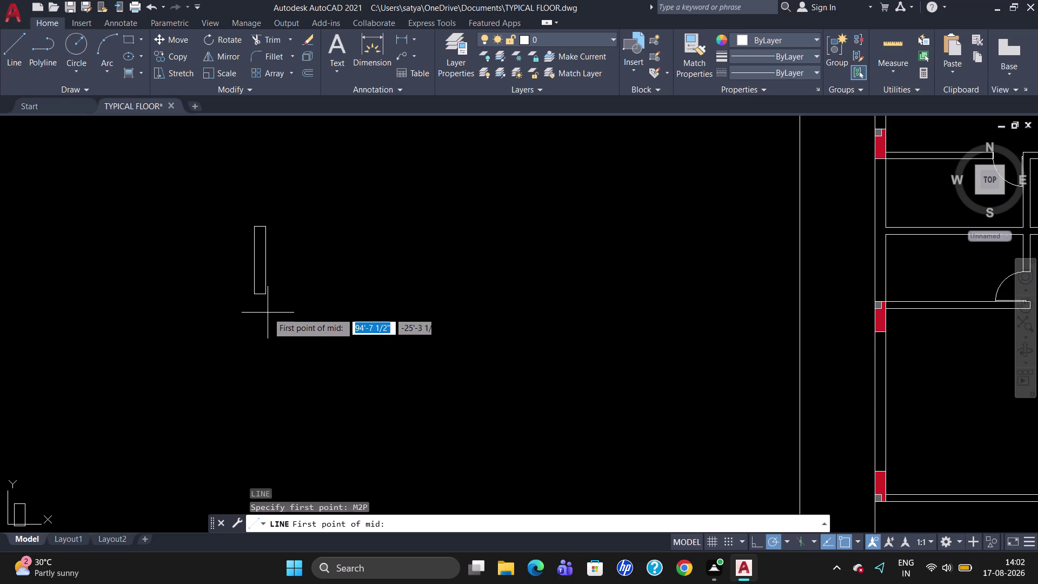
scroll(up, 3)
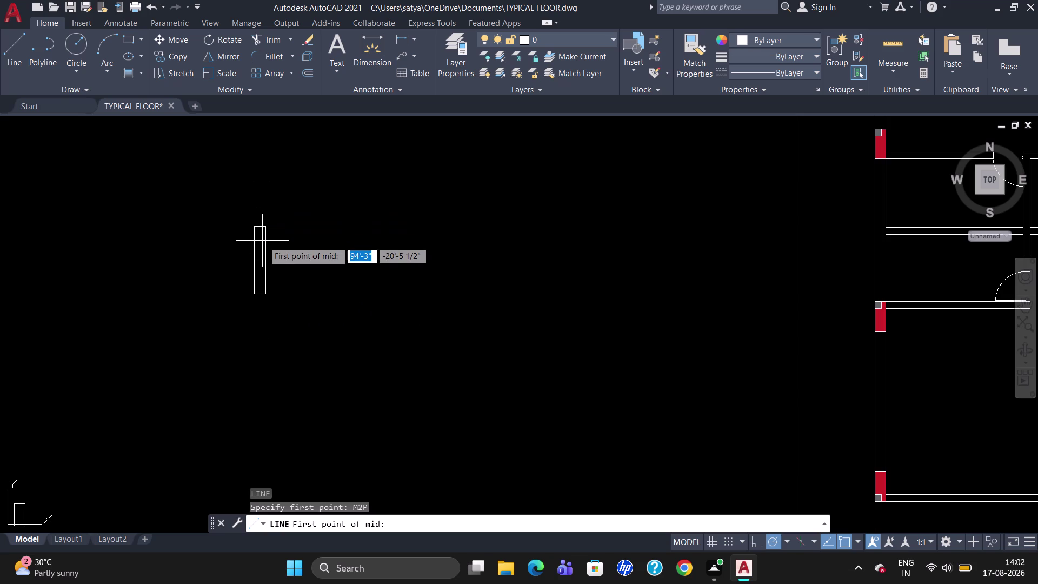
click(264, 221)
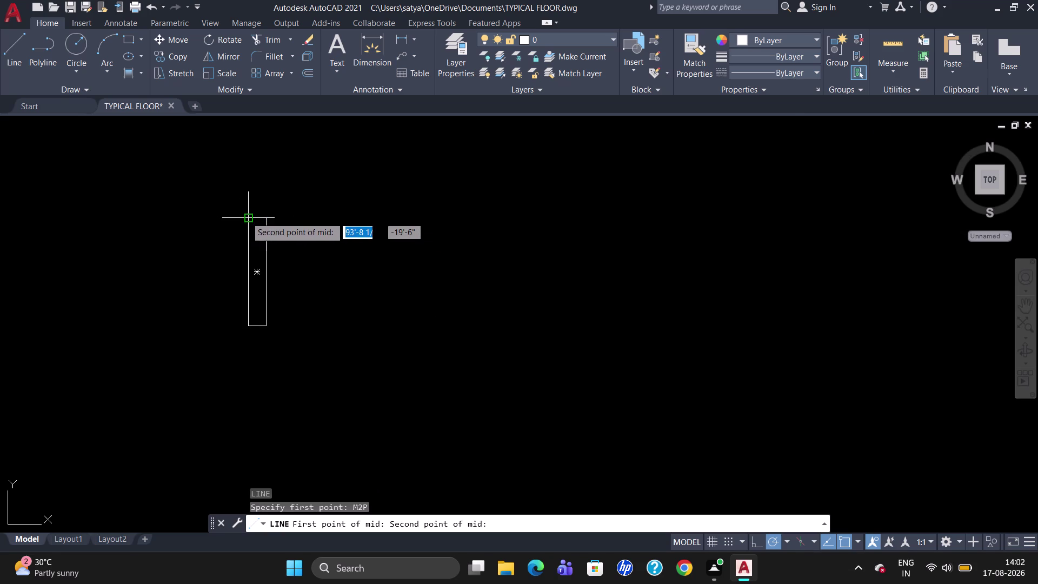
click(255, 213)
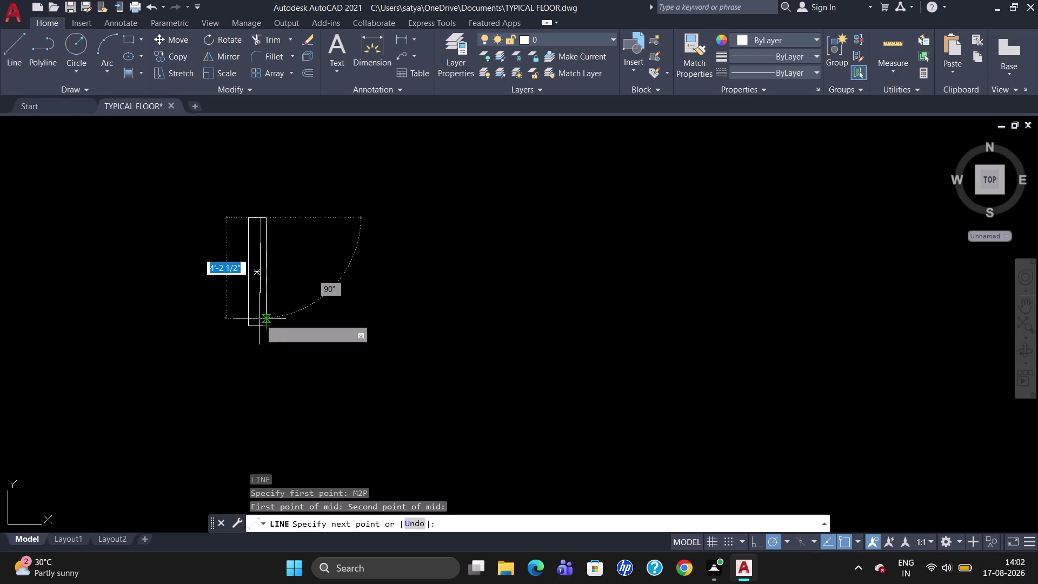
key(Escape)
Draw the line from the top corners' M2P midpoint to the opposite end's midpoint.
key(l)
key(Return)
text(M)
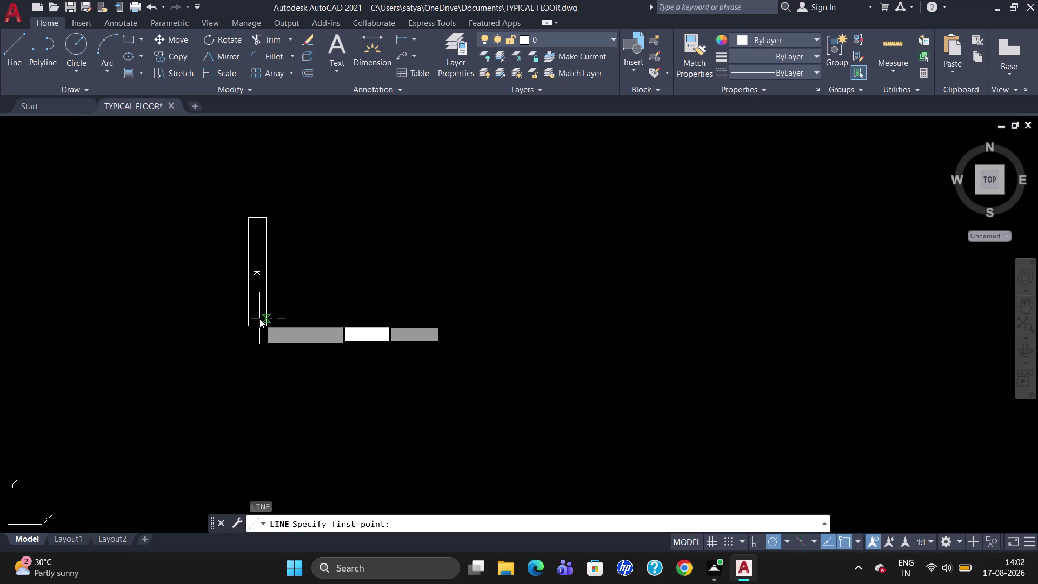
text(2P)
key(Return)
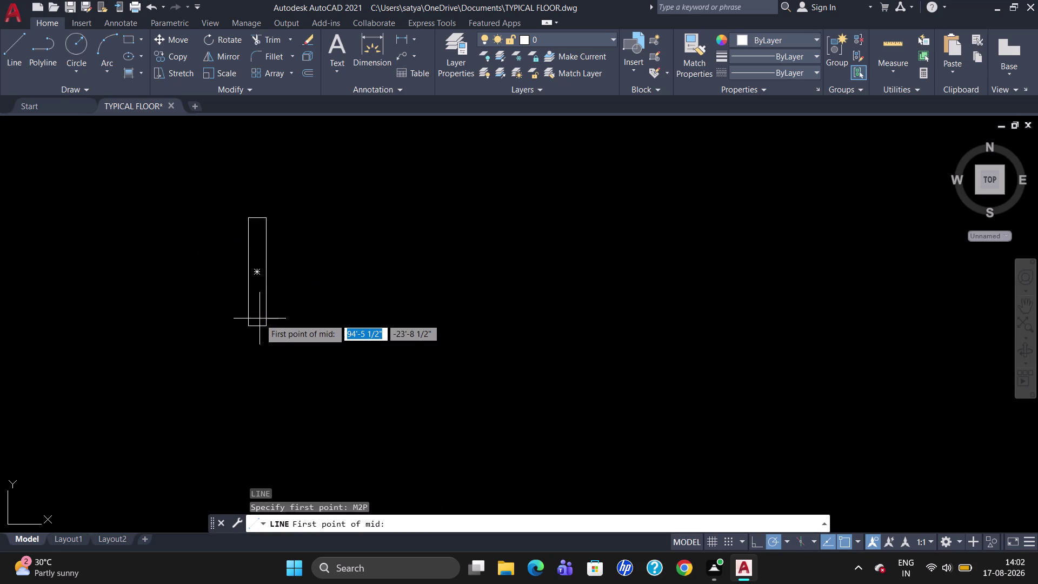
click(246, 222)
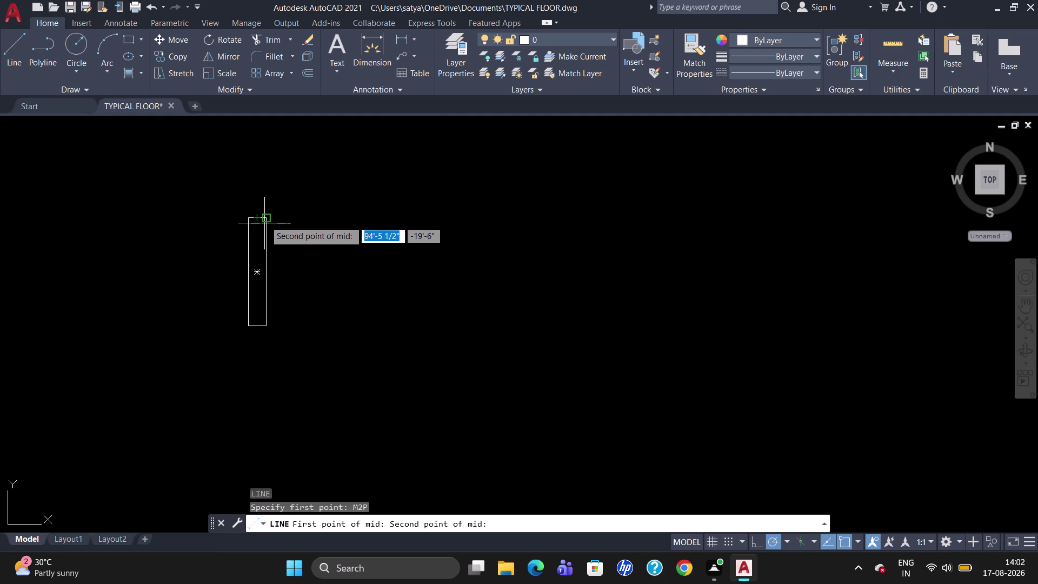
click(267, 219)
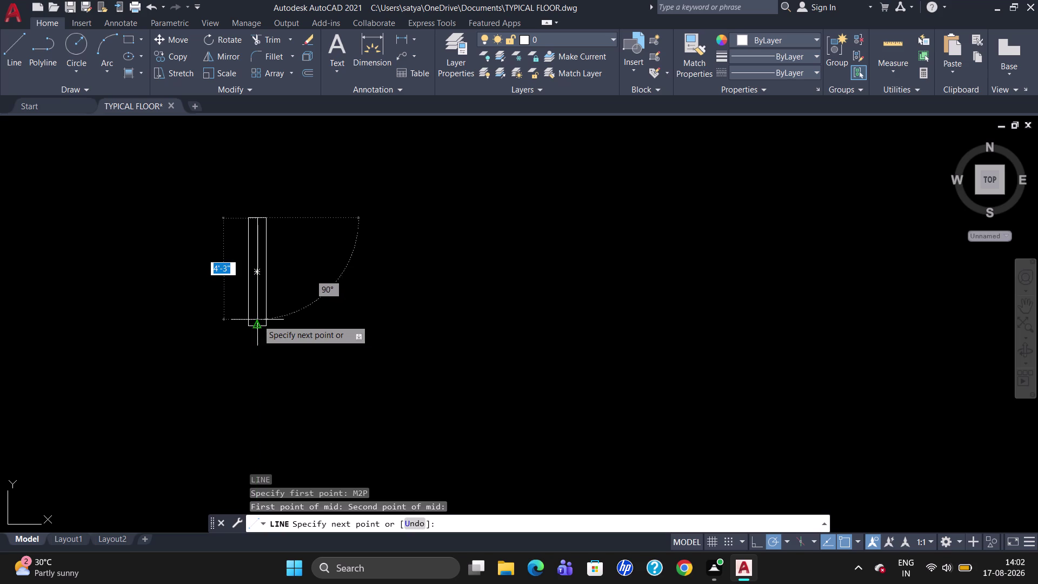
click(257, 320)
key(Escape)
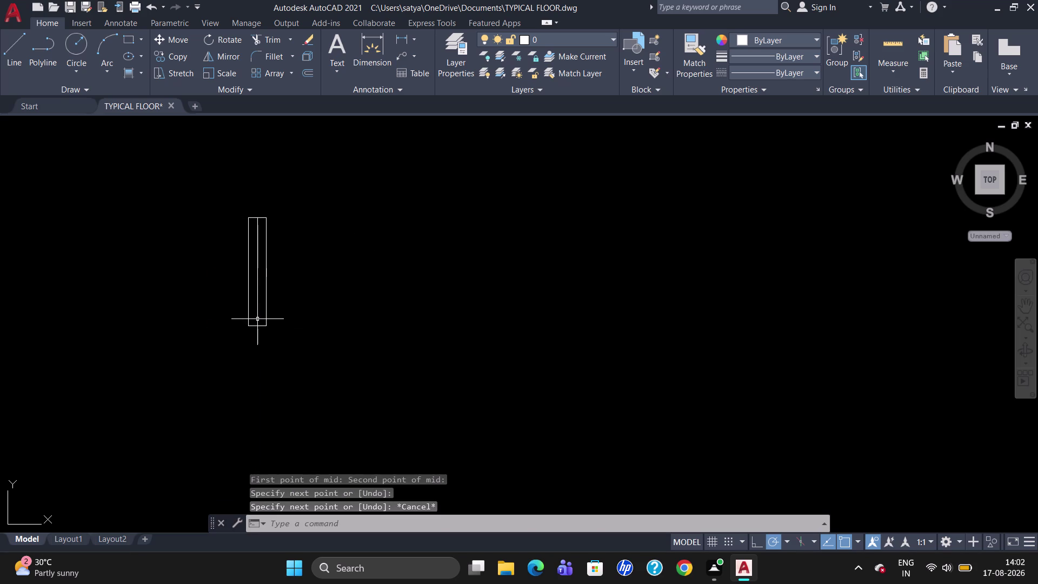
Zoom to the small rectangle, start an M2P line, then abandon the misplaced attempt.
scroll(down, 3)
scroll(up, 3)
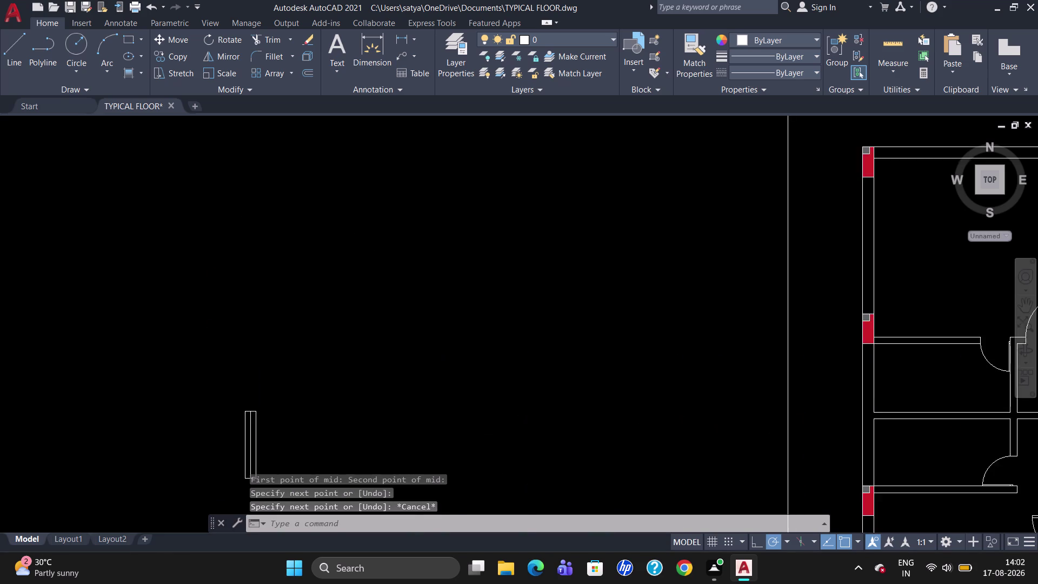
scroll(down, 3)
scroll(down, 3)
scroll(up, 3)
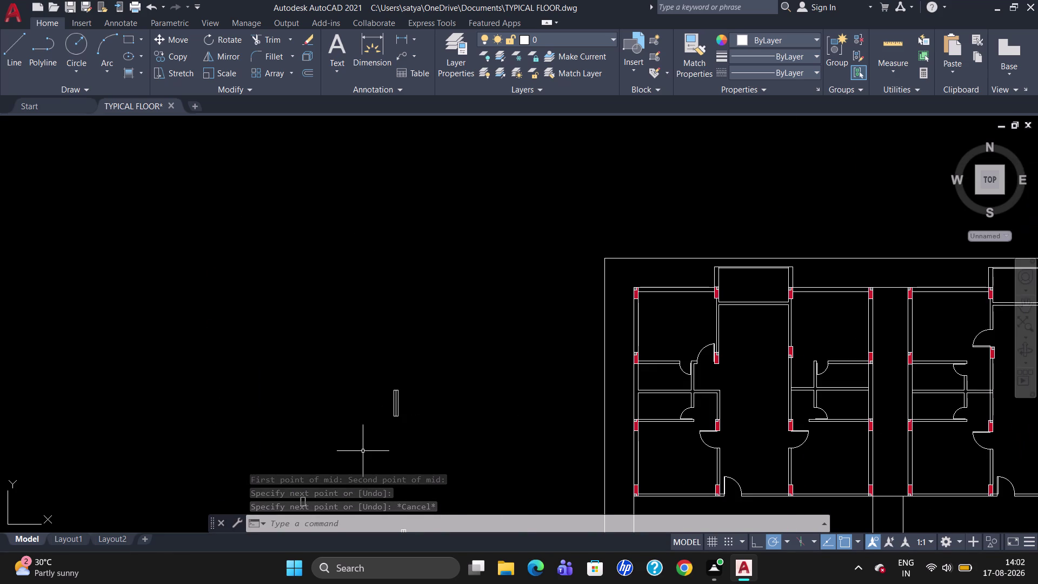
scroll(down, 3)
scroll(down, 3)
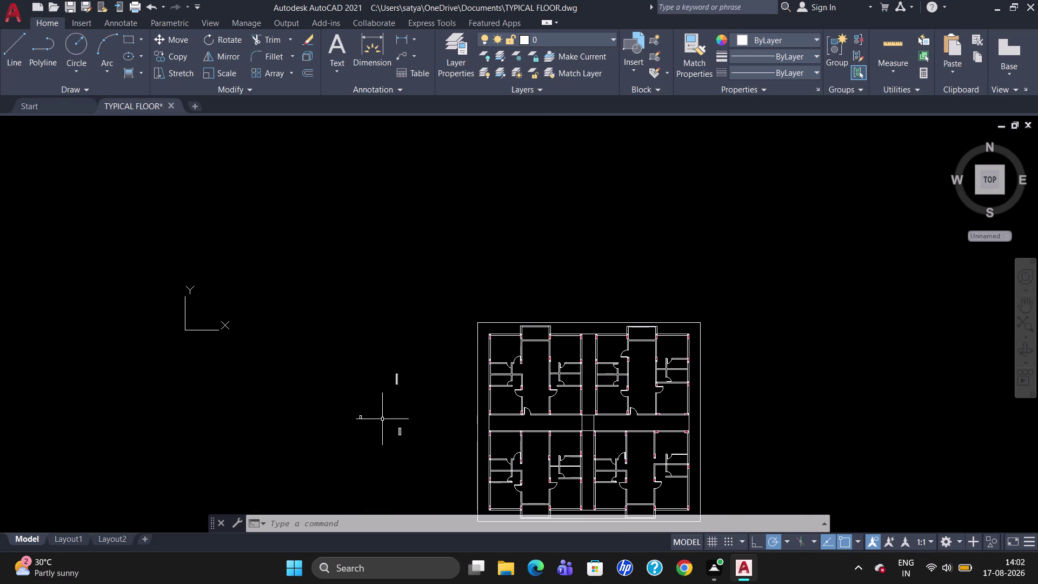
scroll(up, 3)
scroll(up, 3)
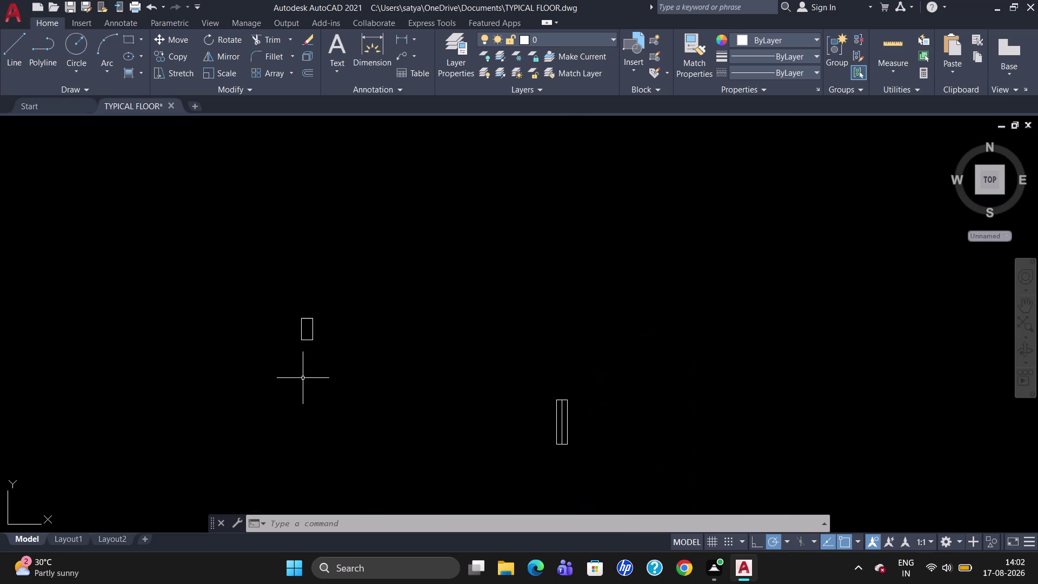
key(l)
key(Return)
key(m)
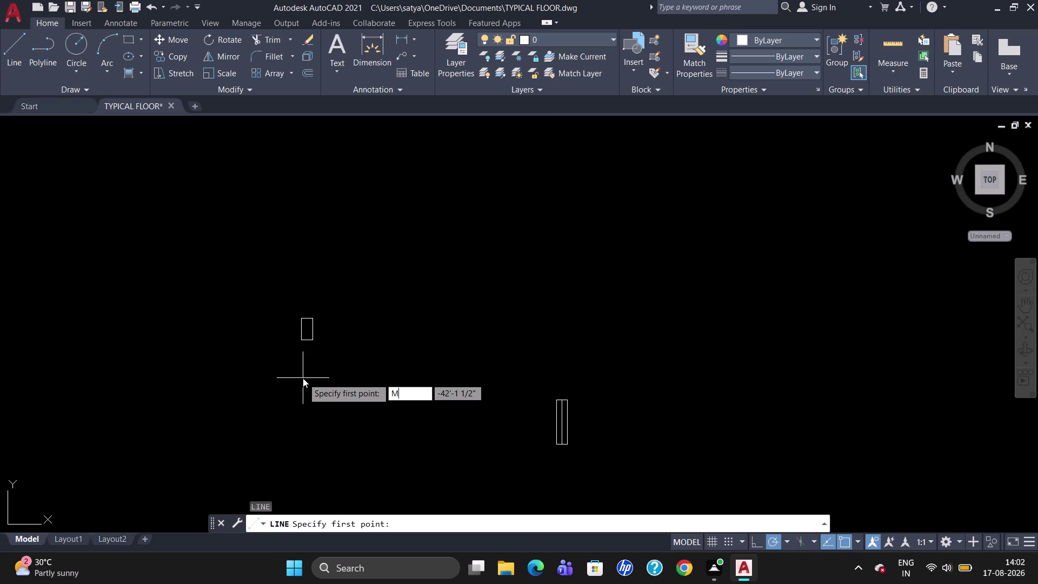
text(2P)
key(Return)
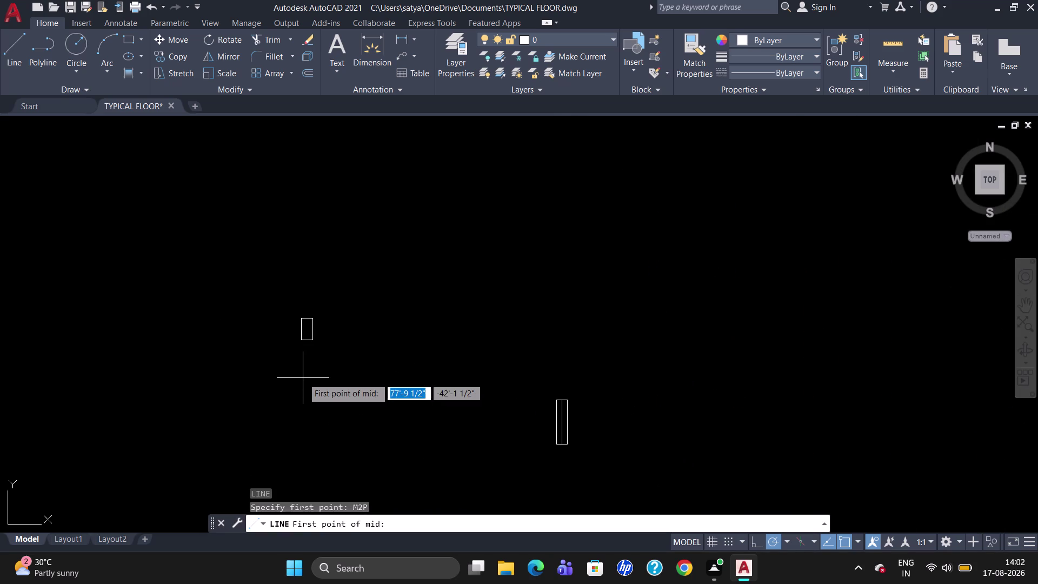
click(299, 319)
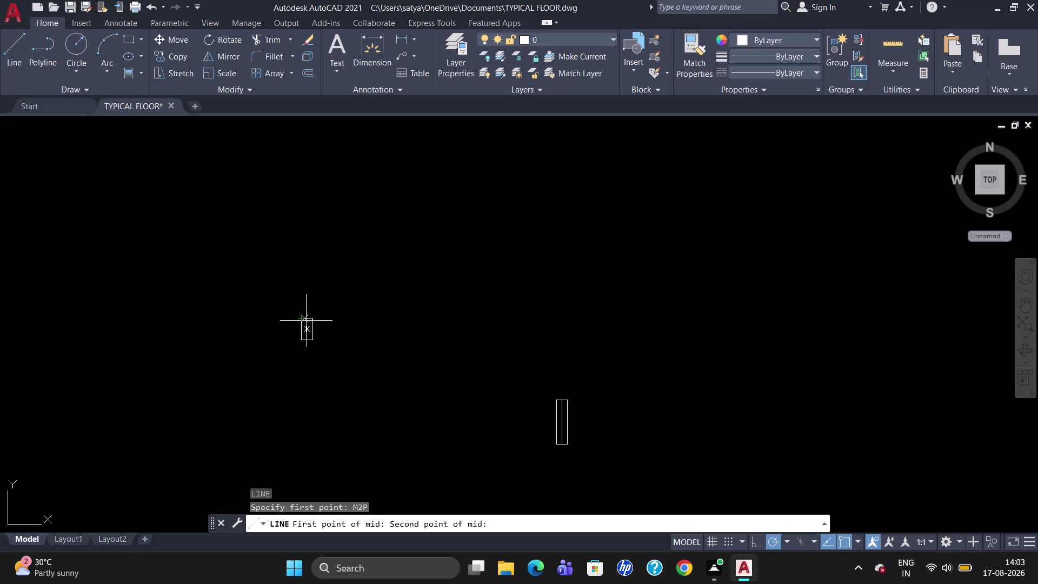
scroll(up, 3)
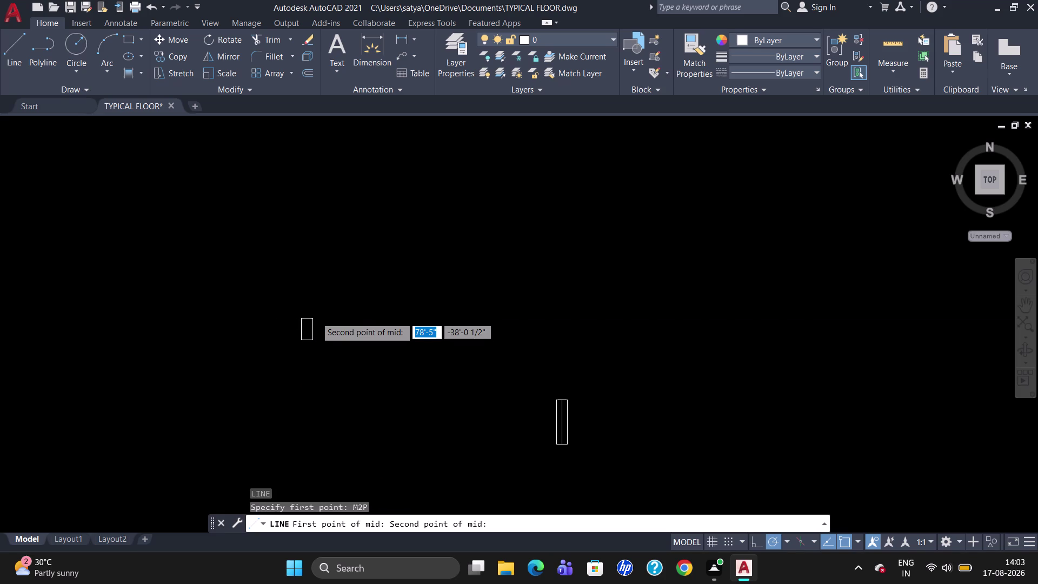
click(310, 322)
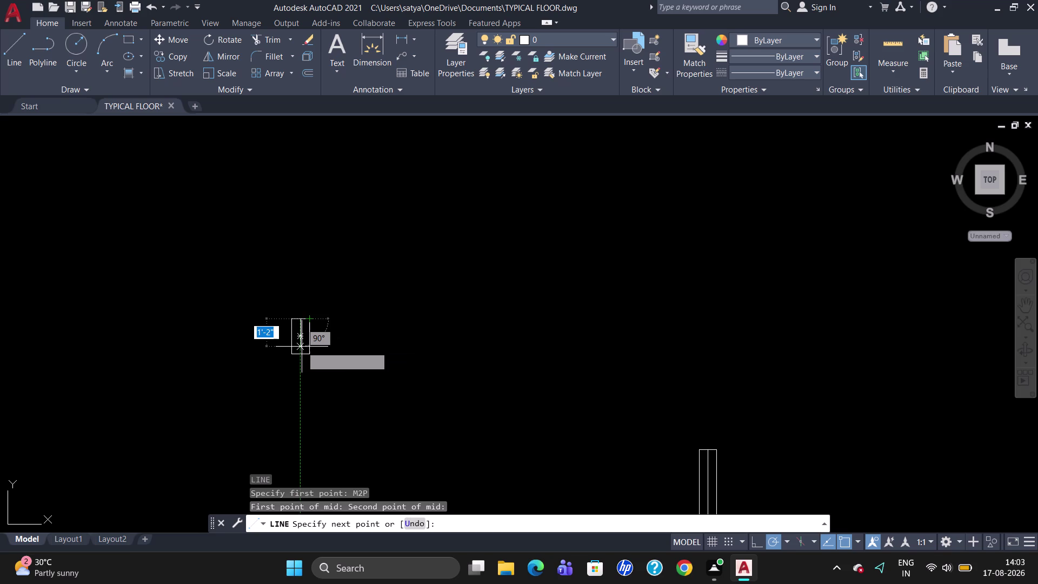
key(Escape)
Draw the line from the top-edge M2P midpoint down to the bottom-edge midpoint.
key(l)
key(Return)
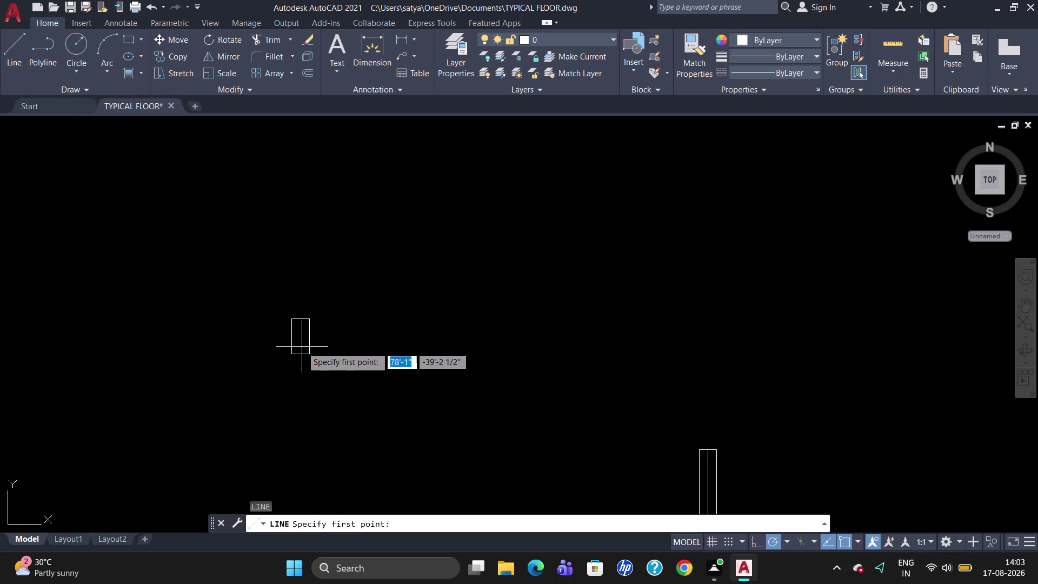
text(M2)
key(p)
key(Return)
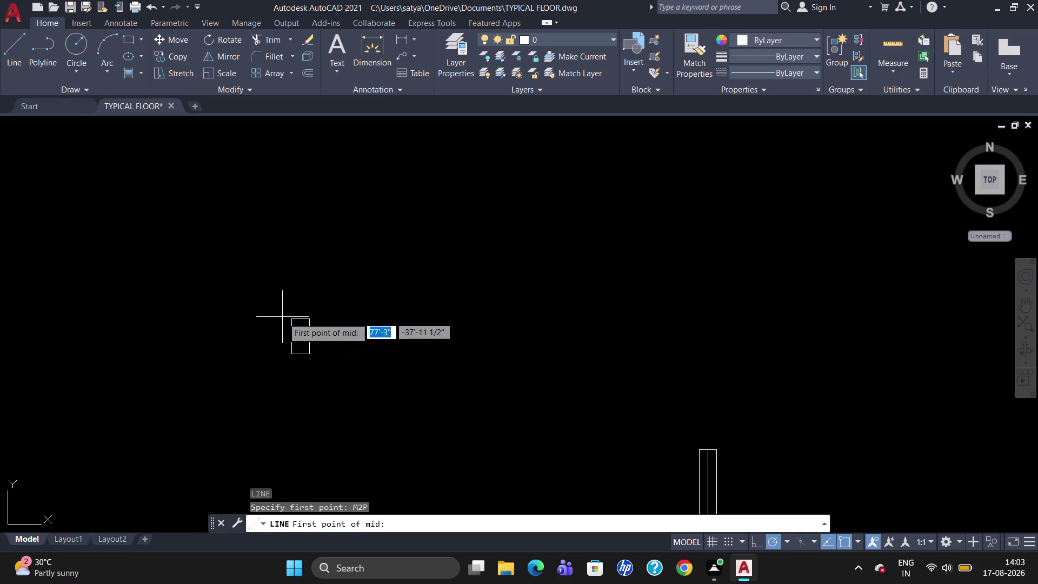
click(294, 324)
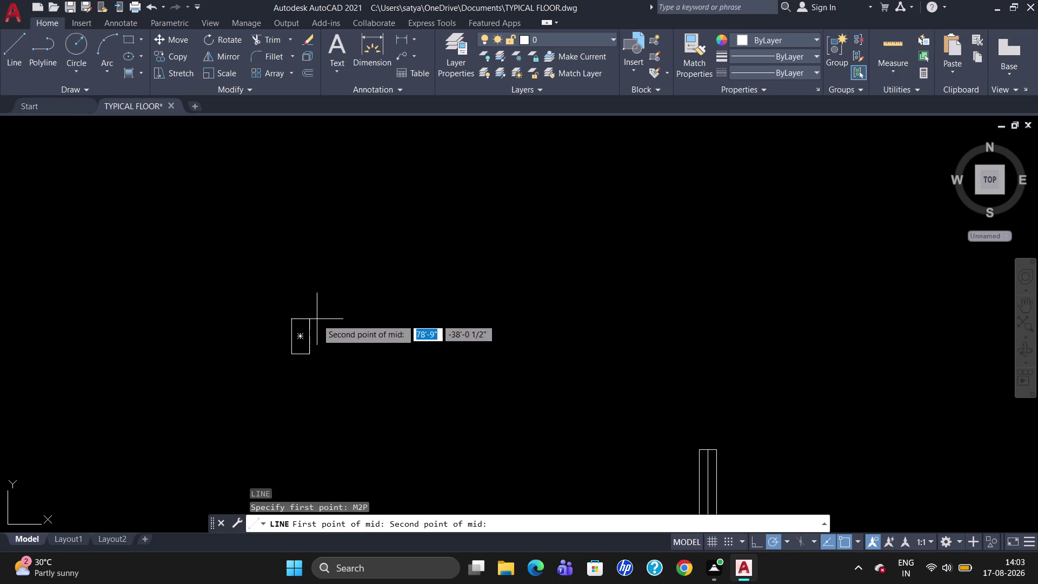
click(308, 323)
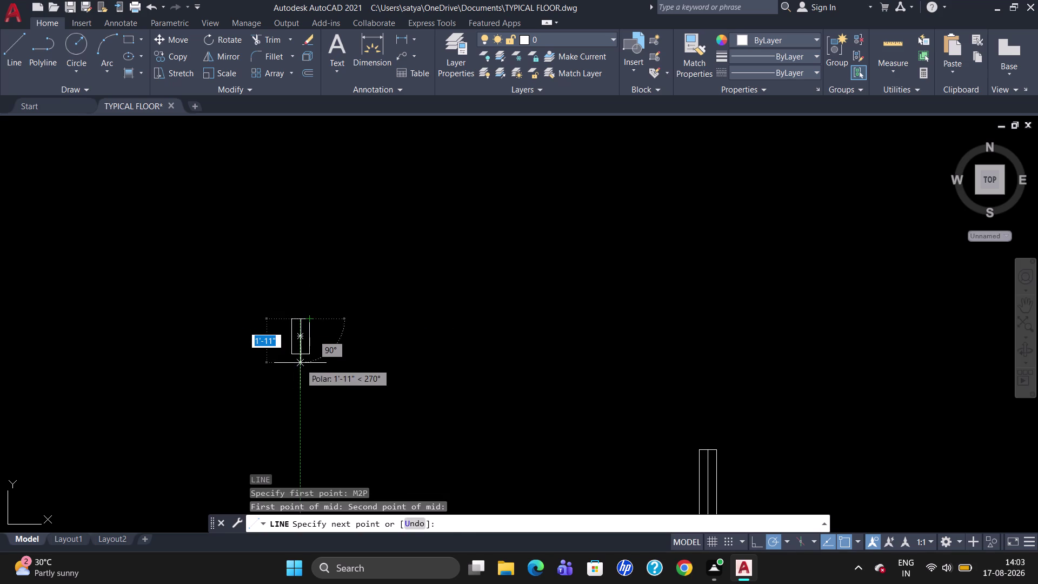
click(301, 353)
key(Escape)
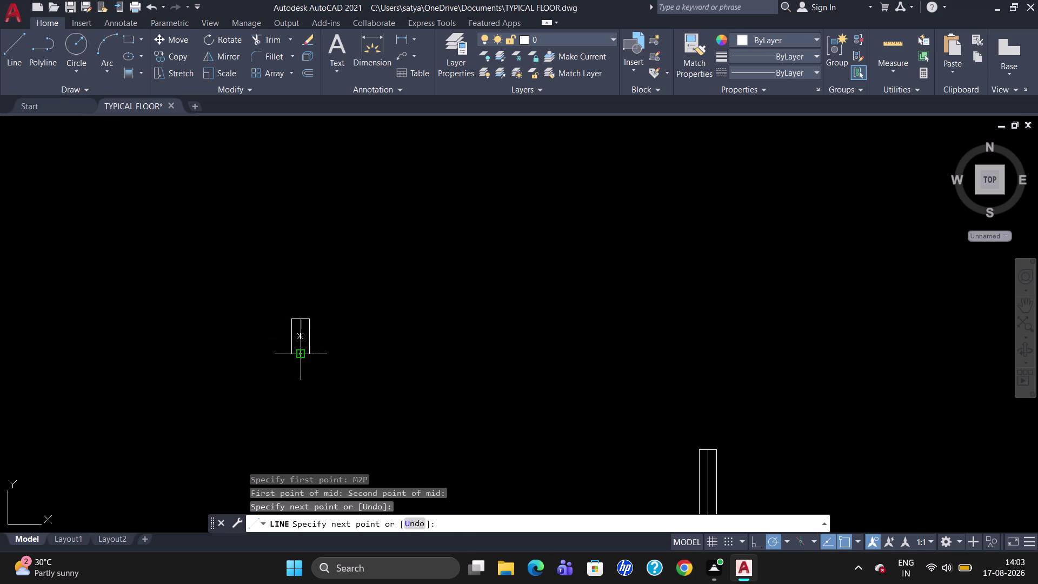
scroll(down, 3)
scroll(down, 3)
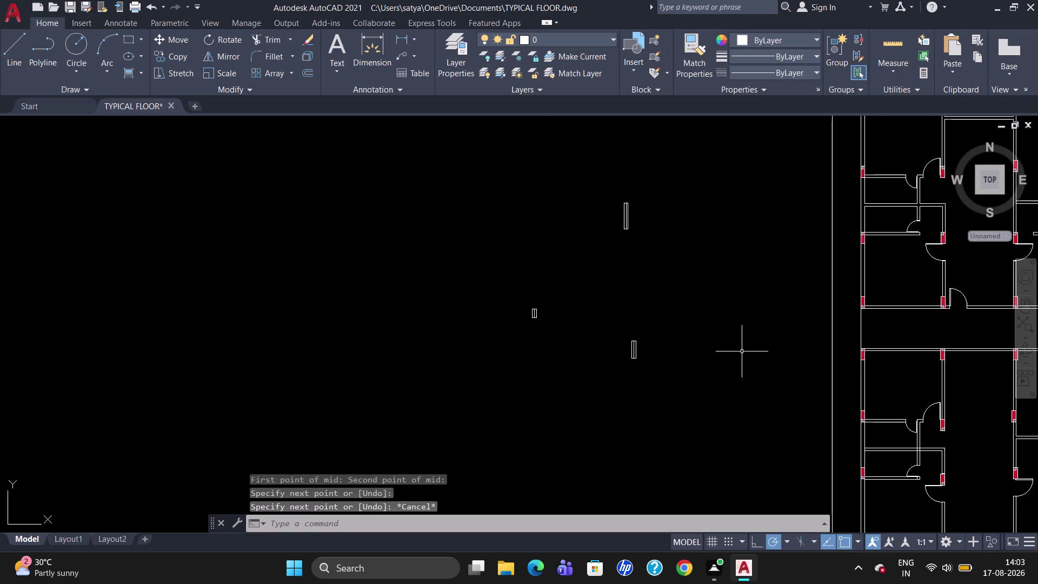
scroll(up, 3)
scroll(down, 3)
scroll(up, 3)
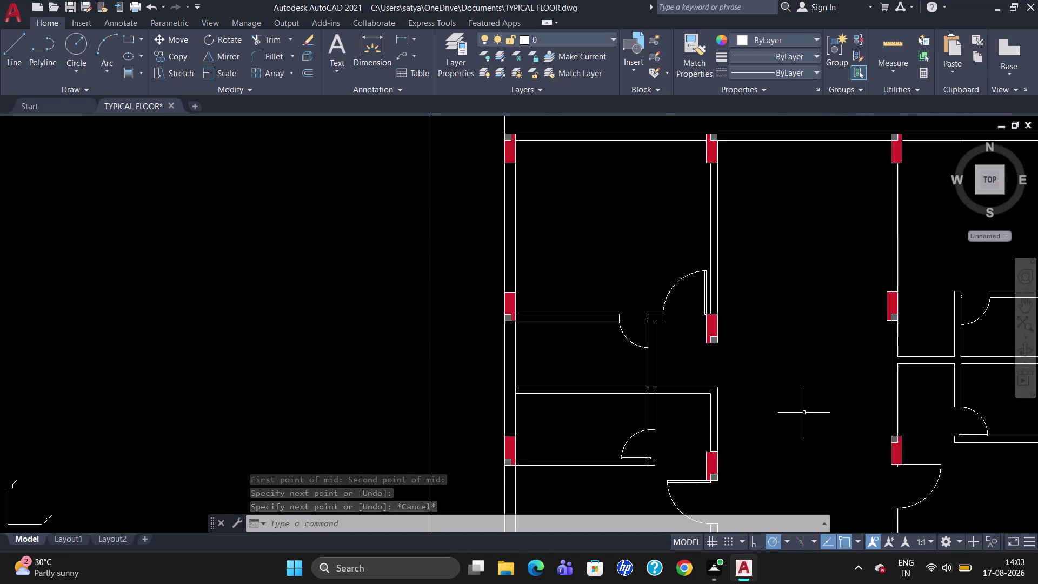
scroll(up, 3)
scroll(down, 3)
scroll(up, 3)
scroll(down, 3)
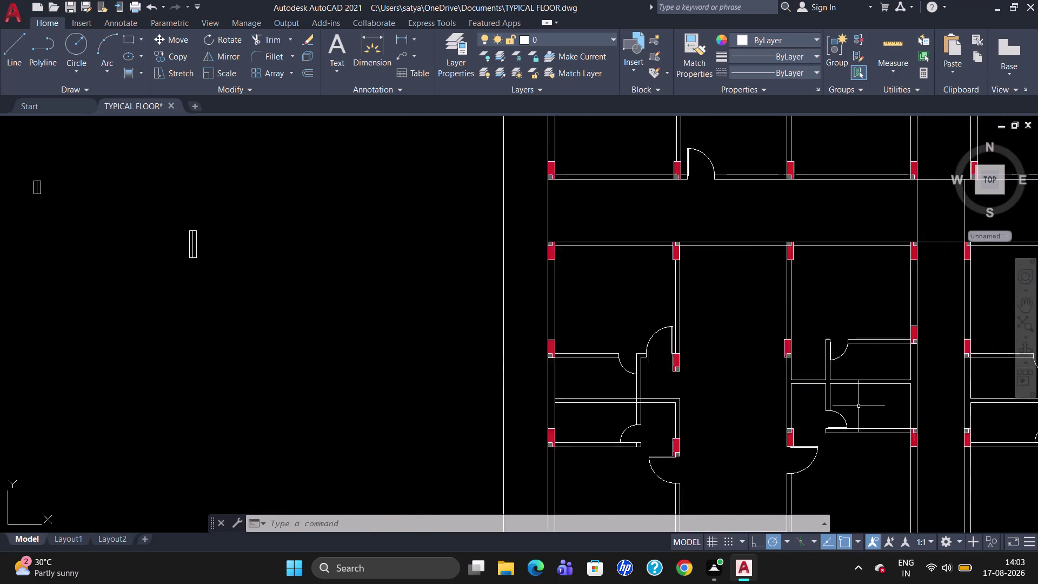
scroll(down, 3)
scroll(up, 3)
scroll(up, 3)
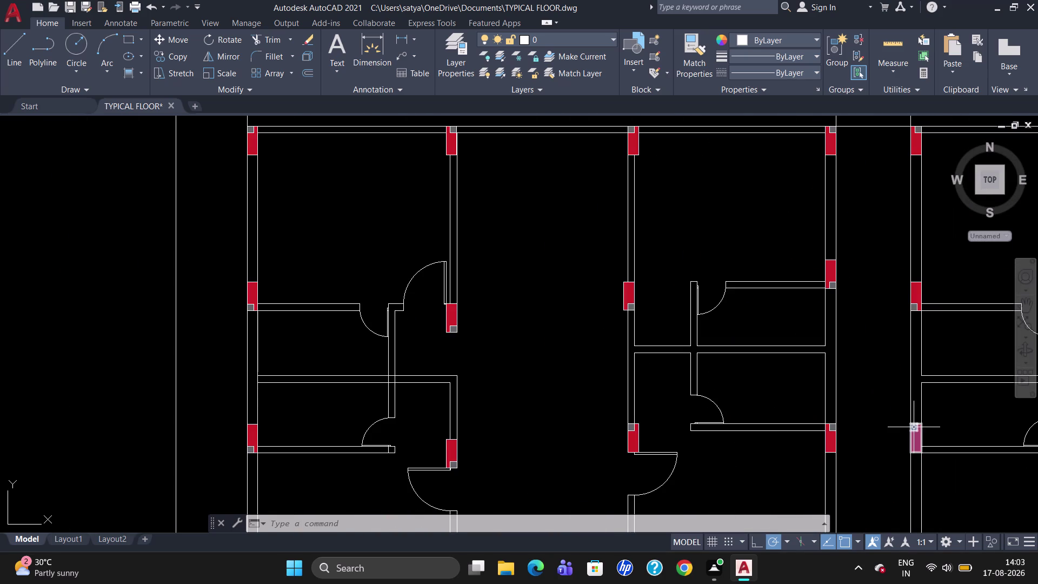
scroll(down, 3)
scroll(up, 3)
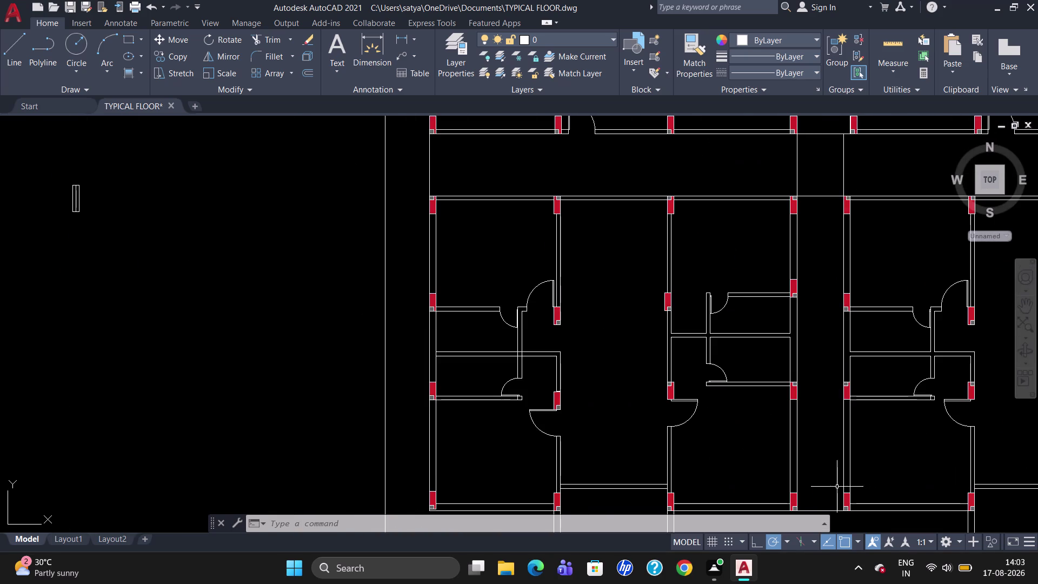
scroll(down, 3)
scroll(up, 3)
scroll(down, 3)
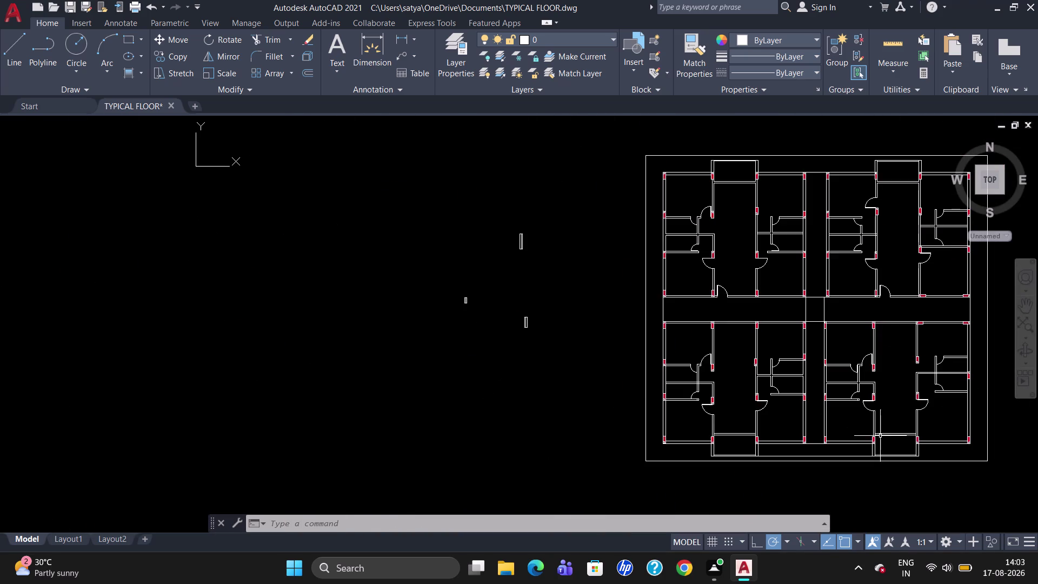
scroll(up, 3)
scroll(down, 3)
scroll(up, 3)
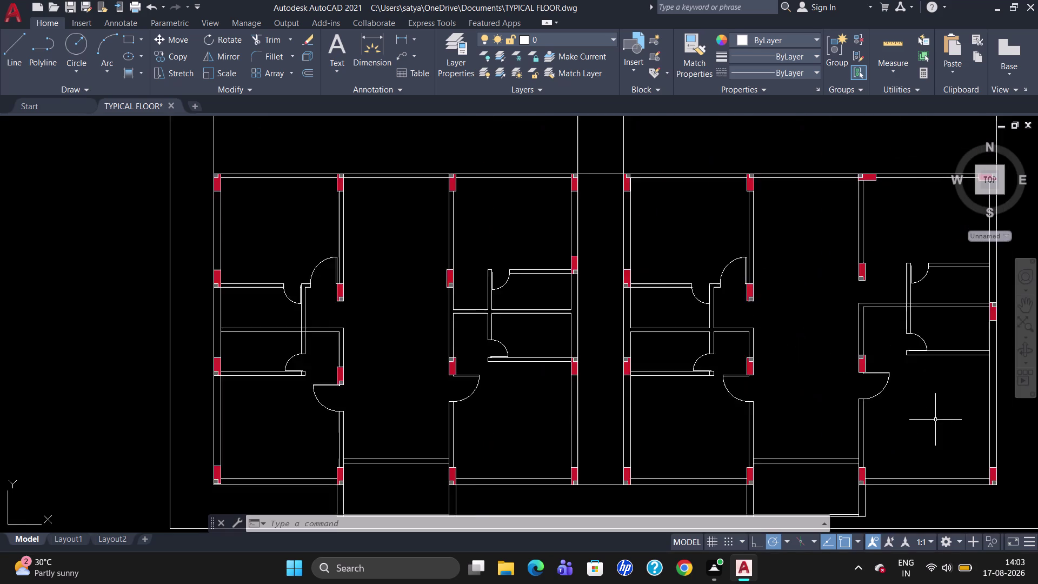
scroll(up, 3)
scroll(down, 3)
scroll(down, 3)
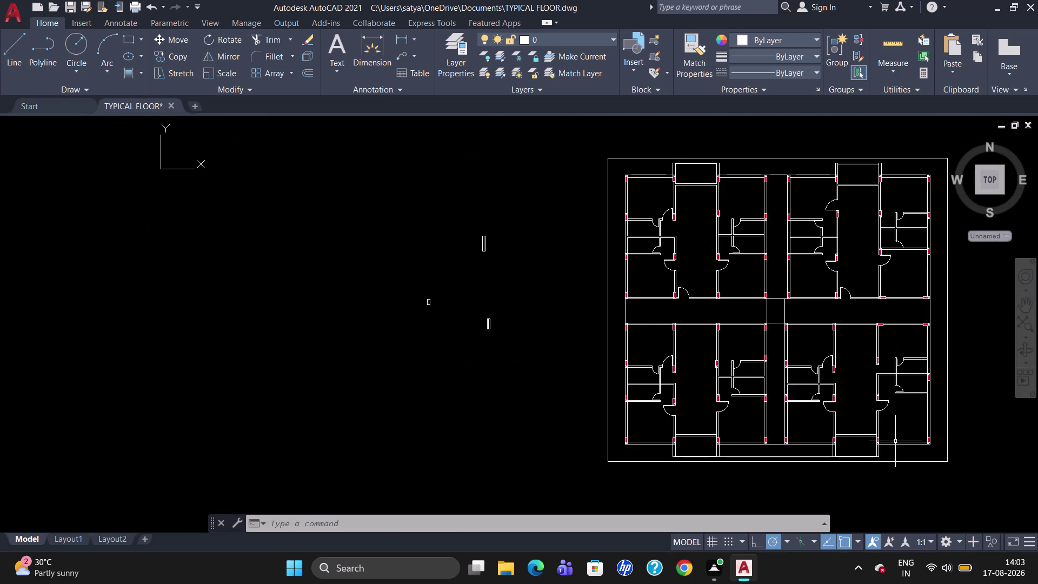